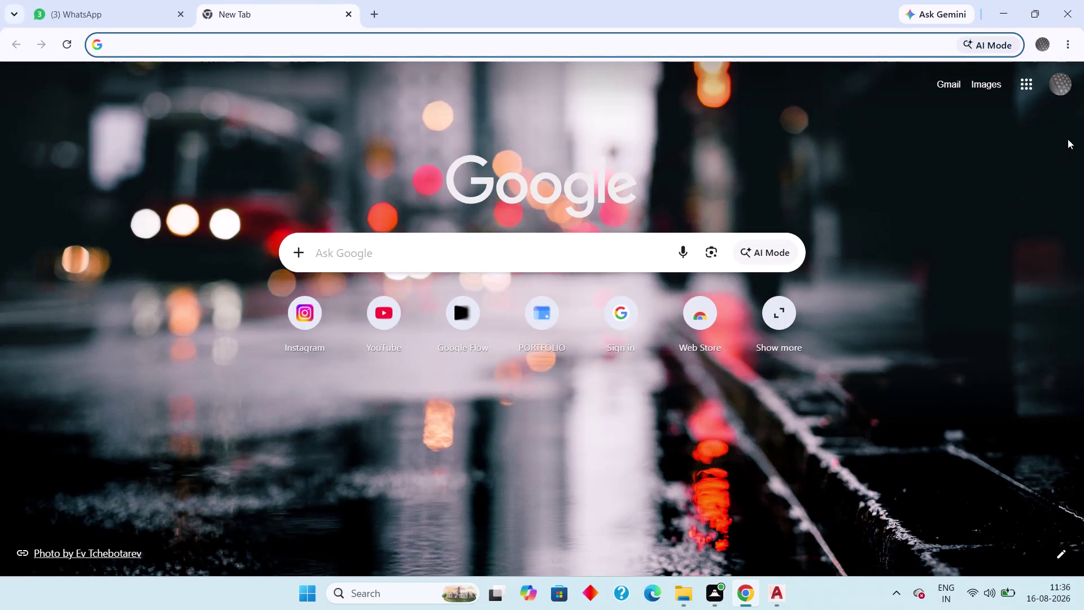
Open ARCH PLANS - 900 SQ YRDS Day 02.dwg from Chrome's download history.
click(1073, 40)
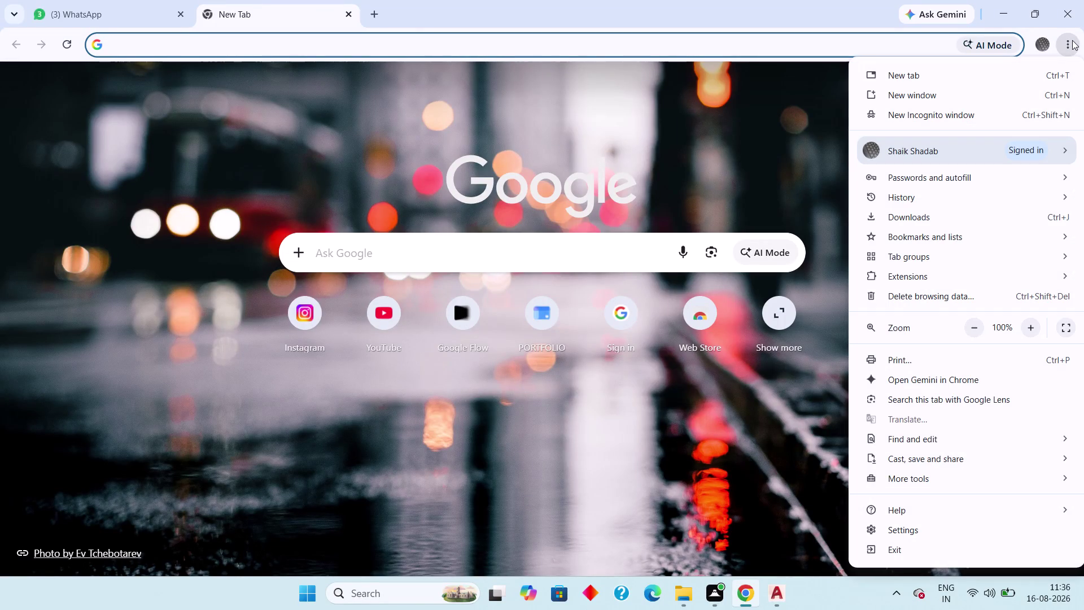
click(946, 209)
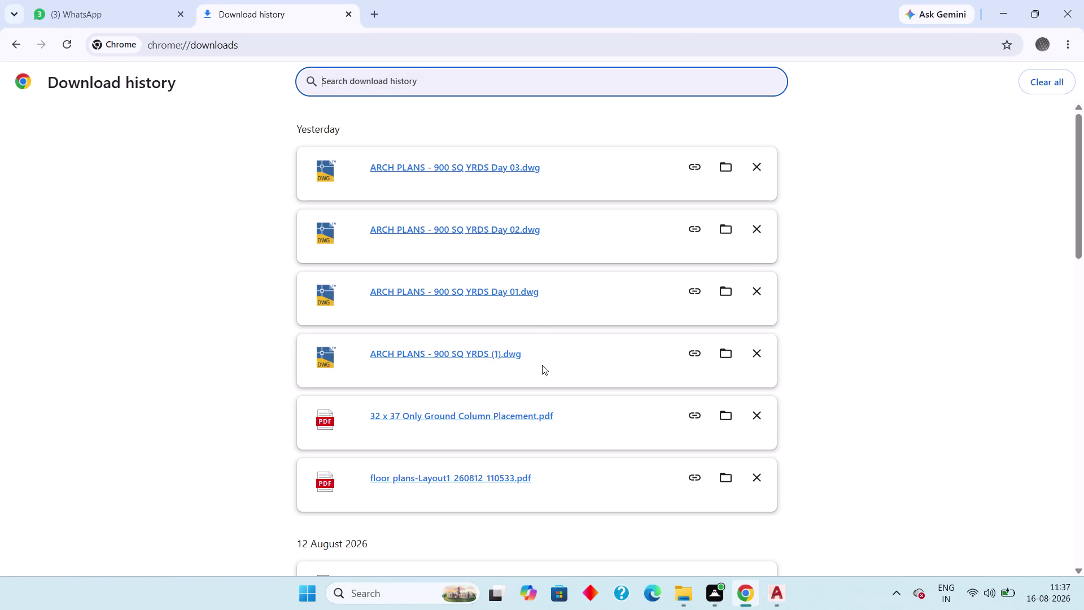
double_click(488, 225)
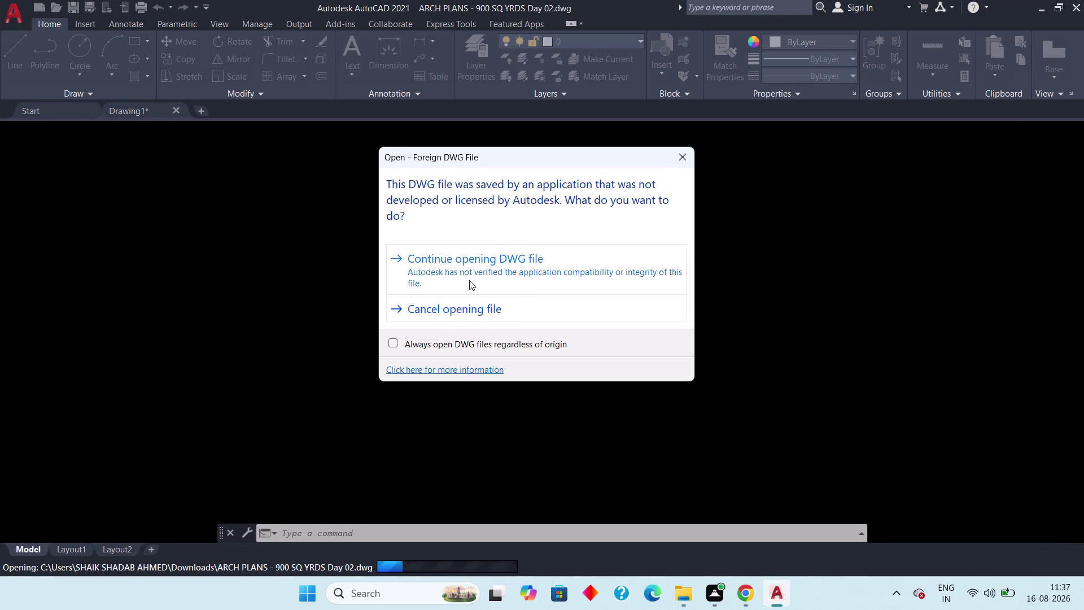
Open the Day 02 plan past the non-Autodesk, proxy and unresolved-reference warnings.
click(485, 256)
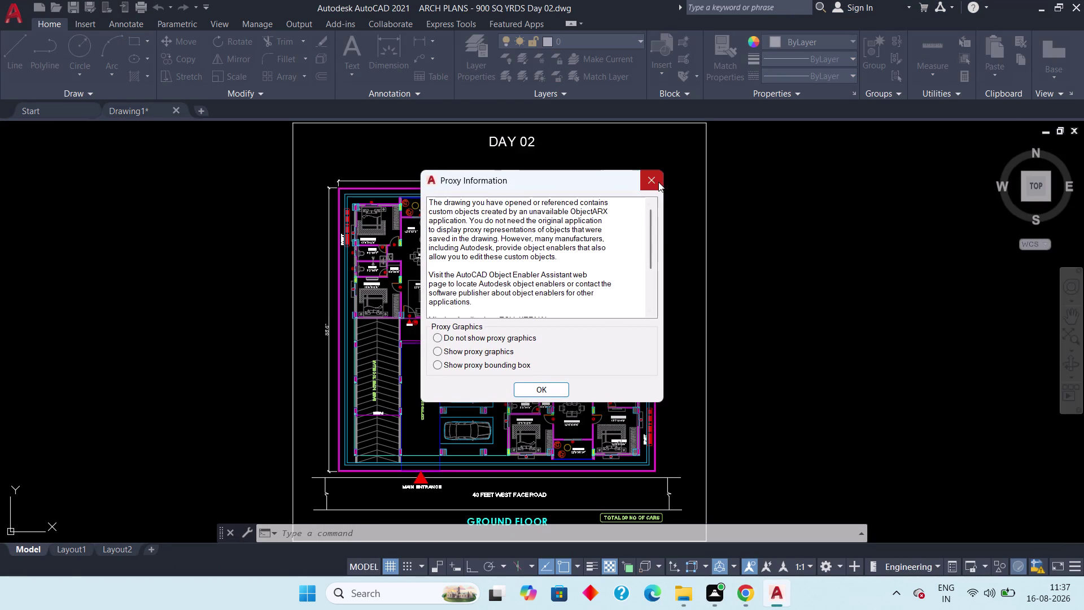
click(659, 182)
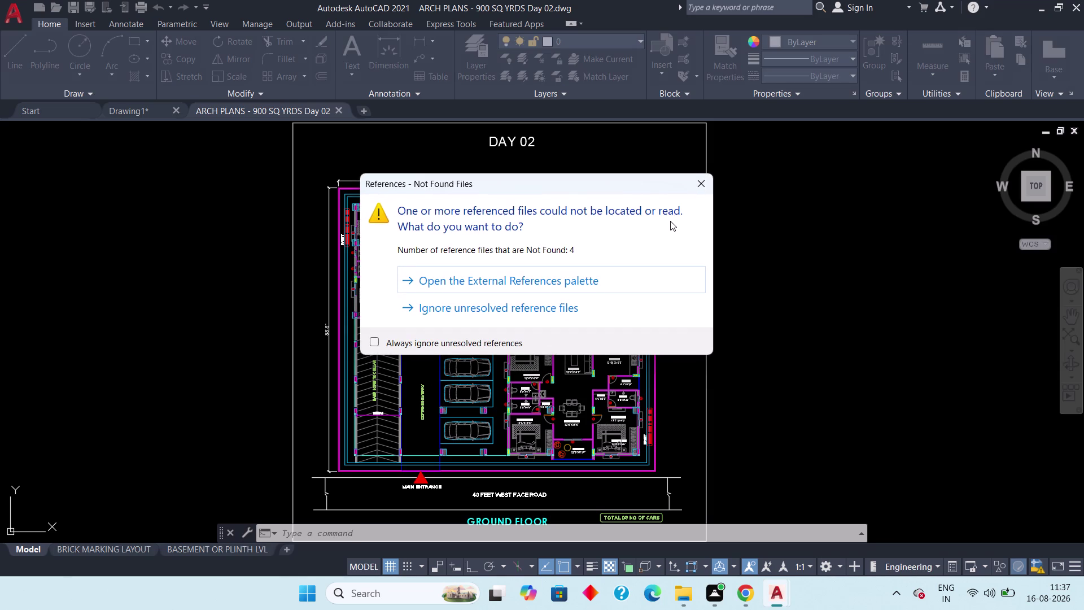
click(698, 176)
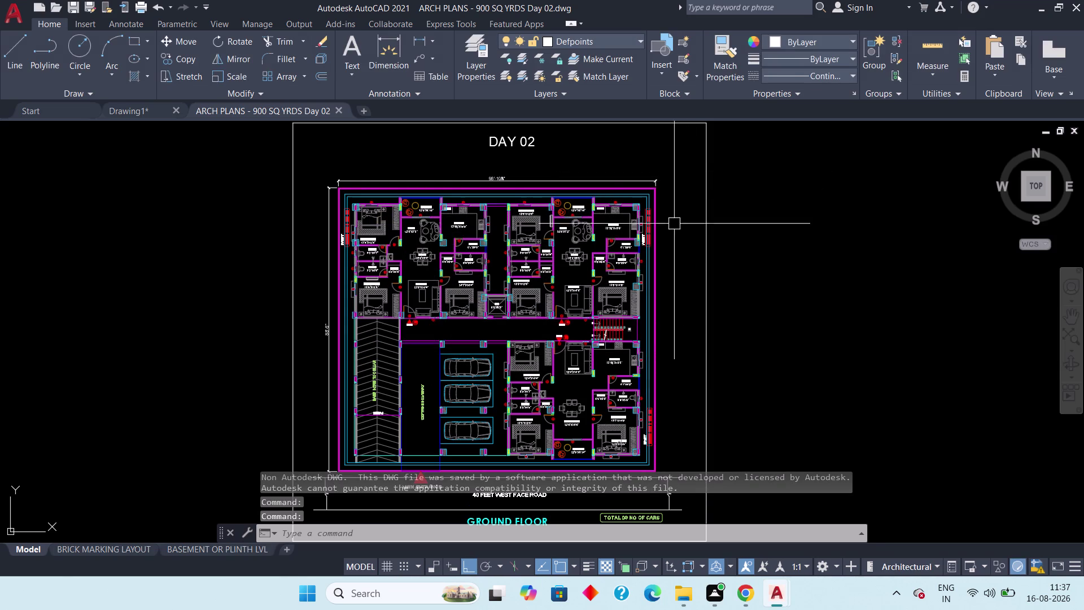
middle_drag(574, 267, 458, 291)
scroll(up, 3)
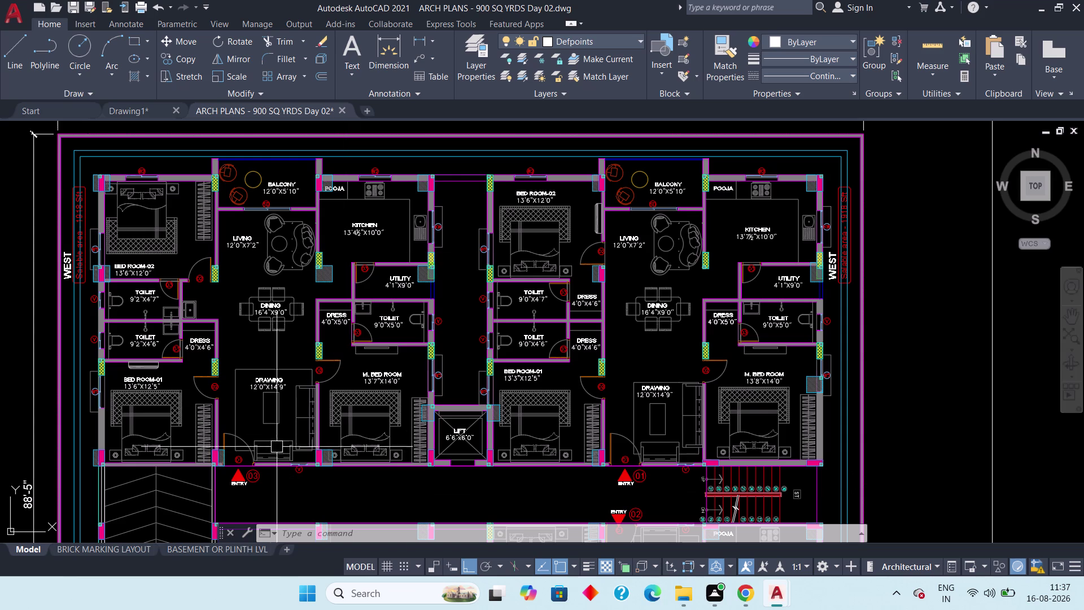
middle_drag(236, 283, 176, 344)
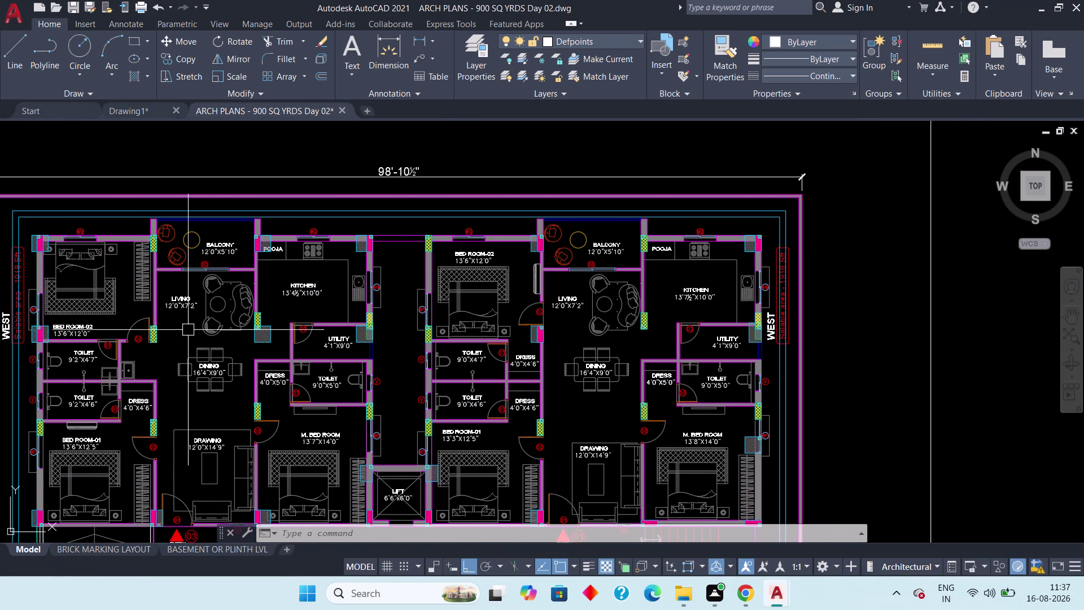
middle_drag(191, 328, 268, 328)
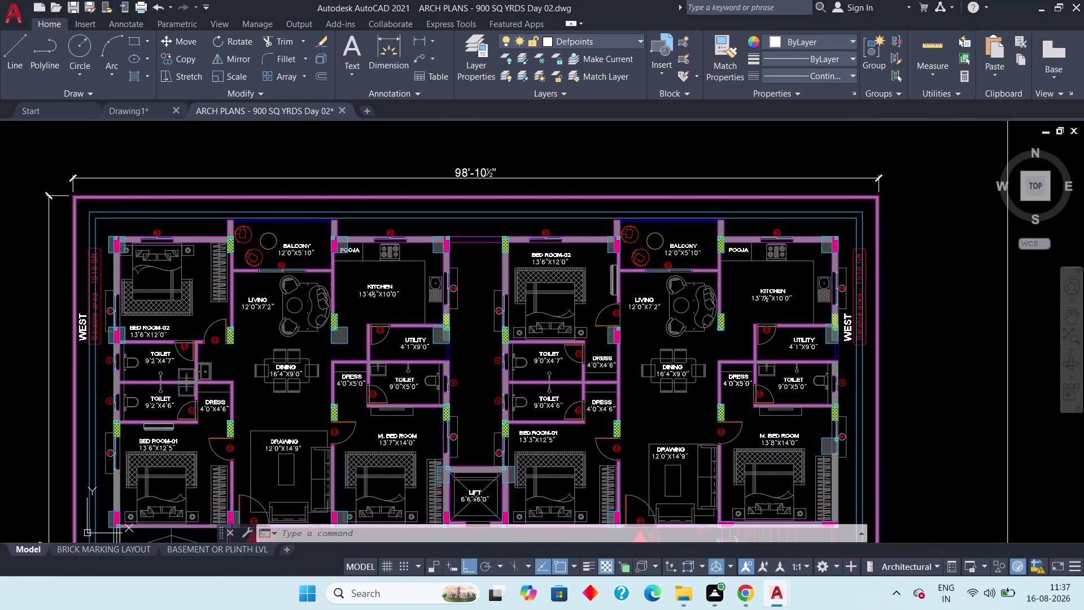
Review the plan's room labels and 98'-10½" top dimension, then return to Drawing1.
click(127, 107)
scroll(down, 3)
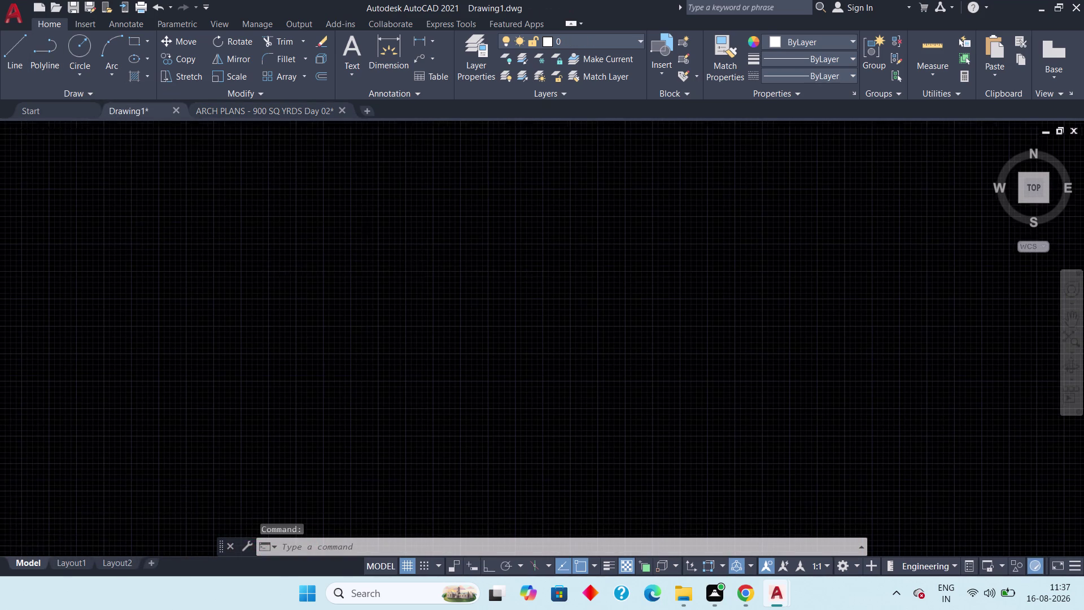
scroll(down, 3)
click(277, 114)
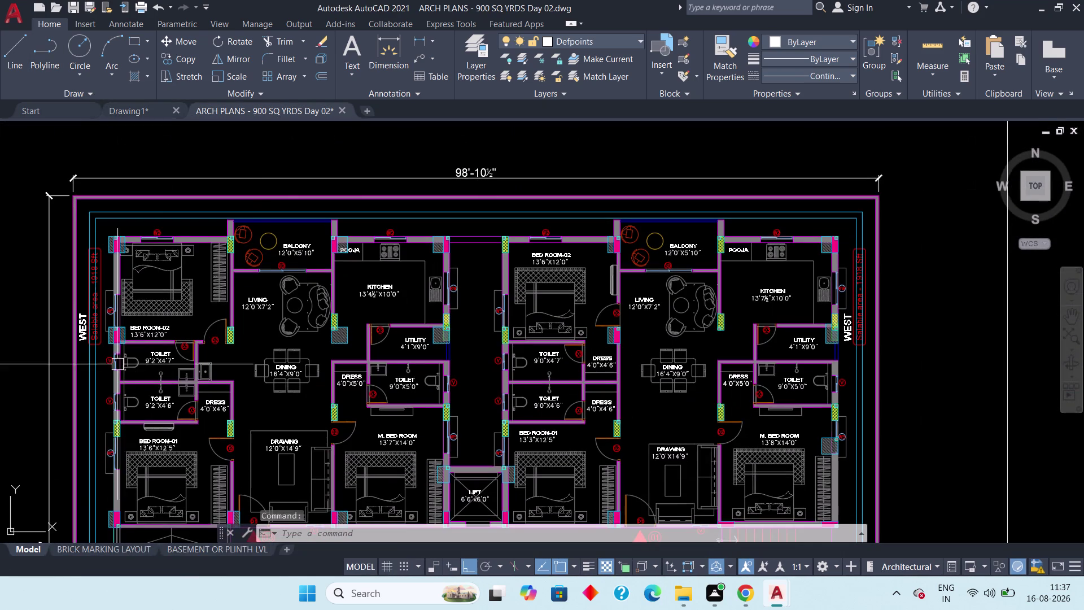
scroll(up, 3)
middle_drag(68, 345, 152, 154)
scroll(down, 3)
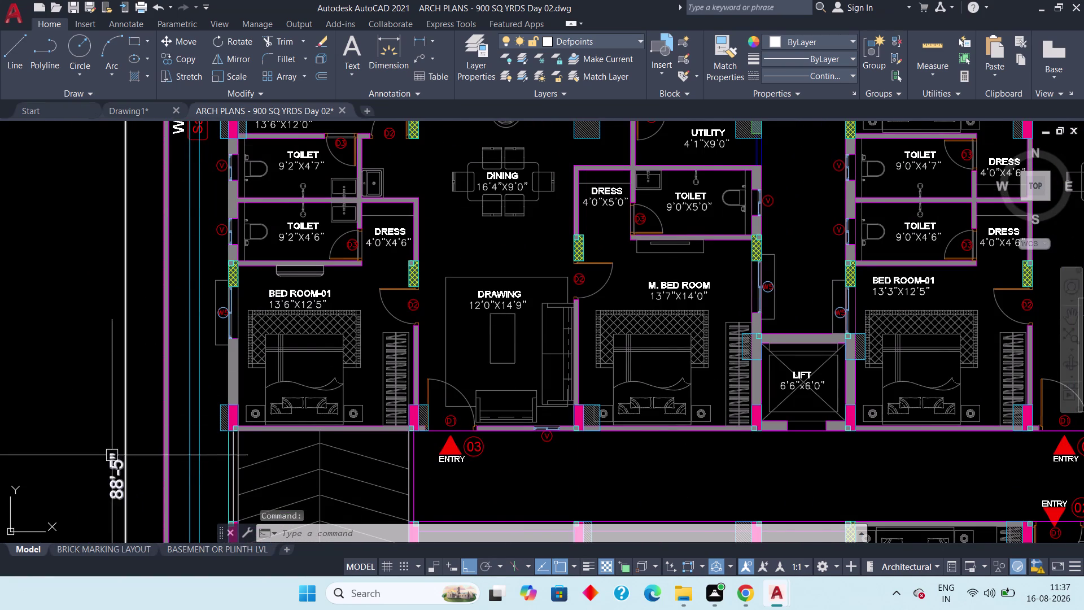
scroll(down, 3)
middle_drag(271, 279, 188, 387)
scroll(down, 3)
scroll(up, 3)
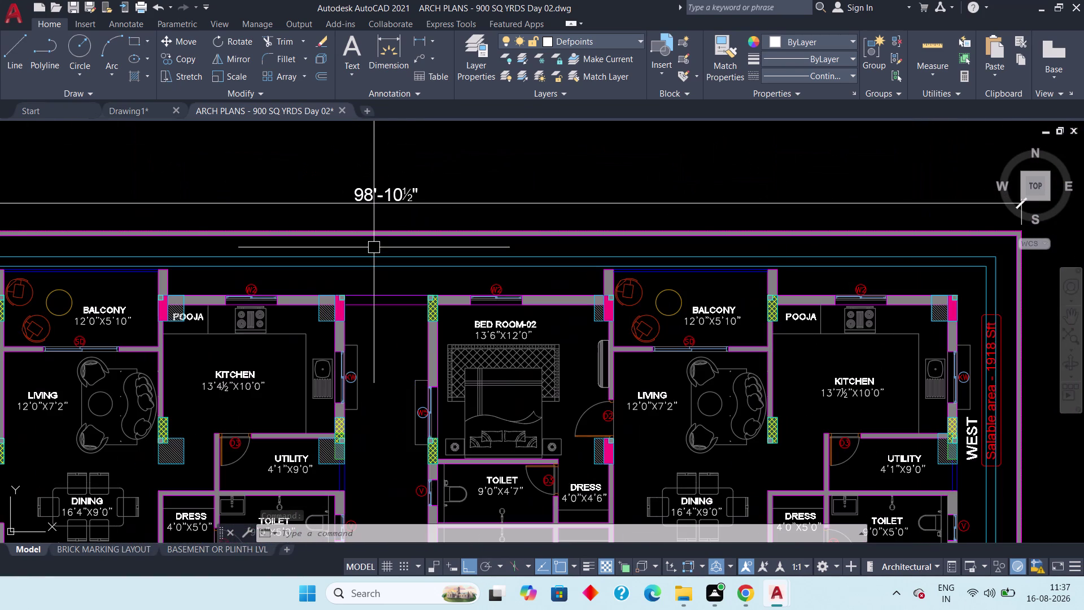
scroll(down, 3)
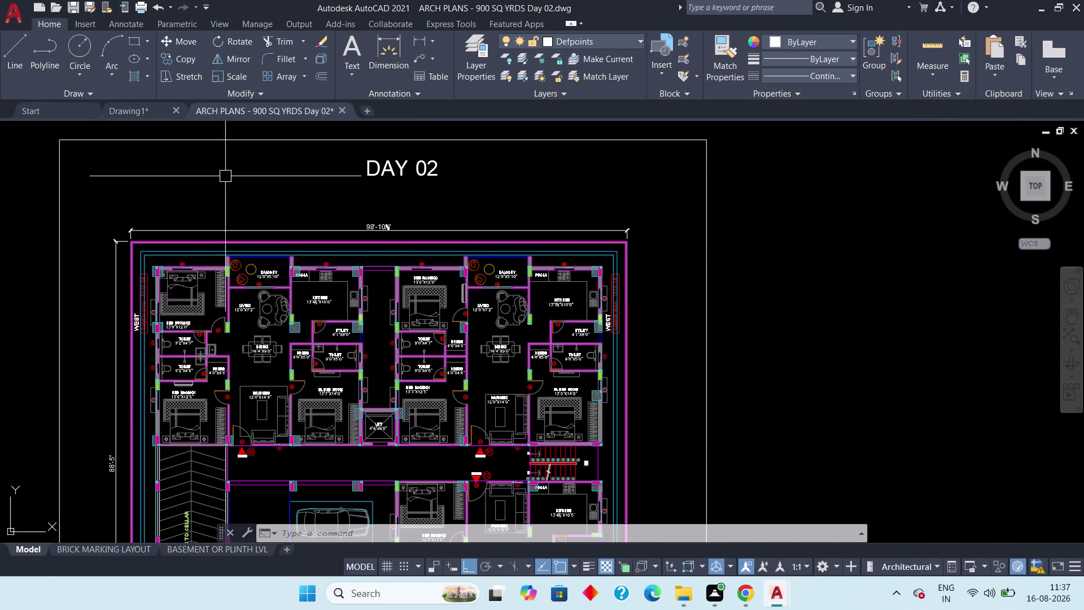
click(122, 109)
Start a 98'-10½" by 85'-5" rectangle by dimensions, then cancel it.
middle_drag(405, 330, 404, 330)
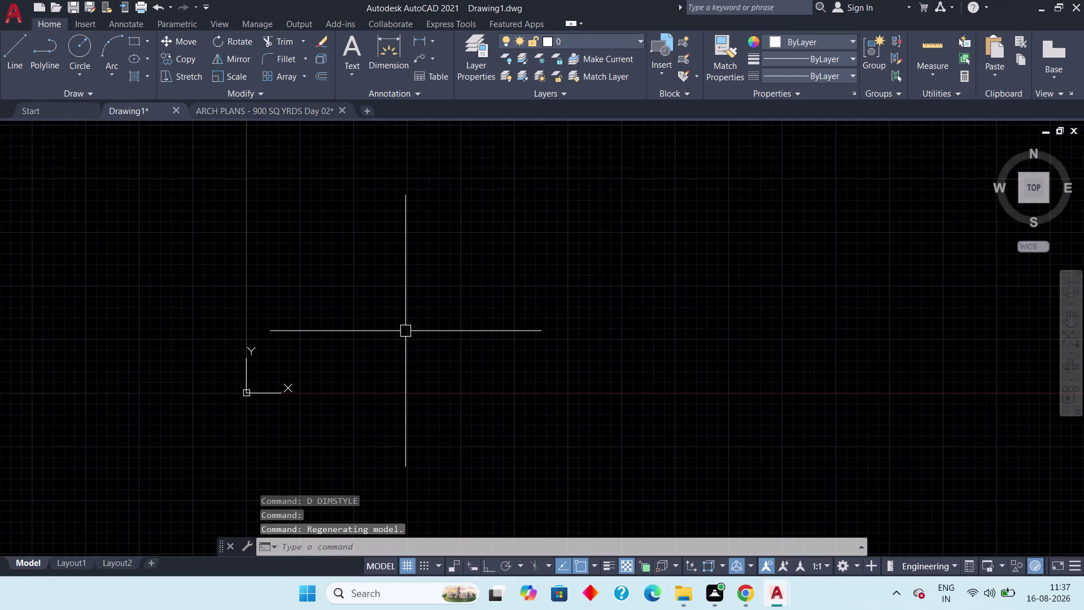
middle_drag(405, 330, 205, 423)
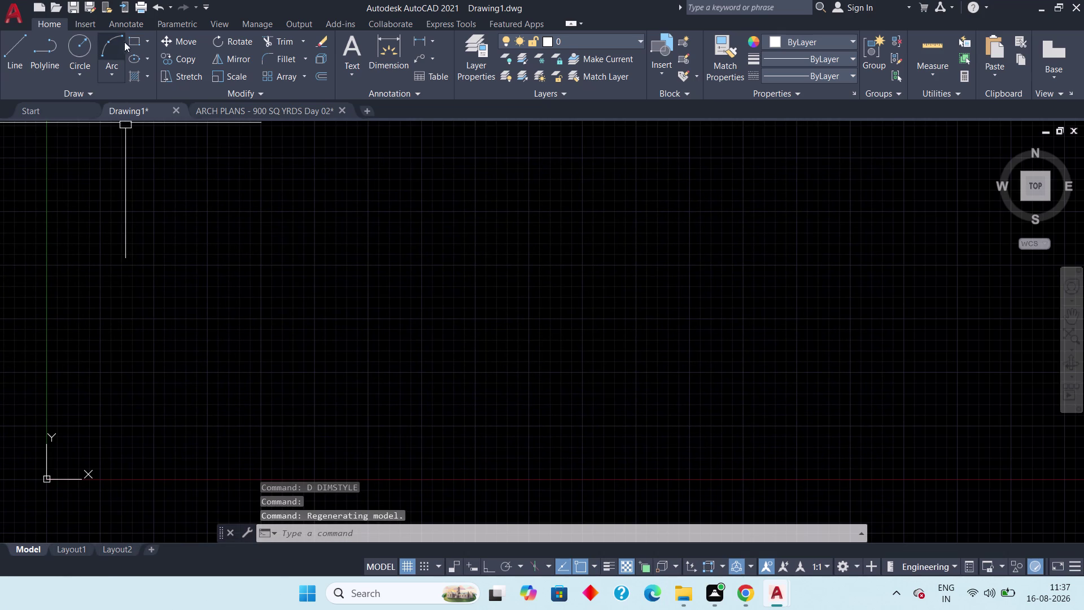
click(138, 40)
drag(160, 206, 167, 219)
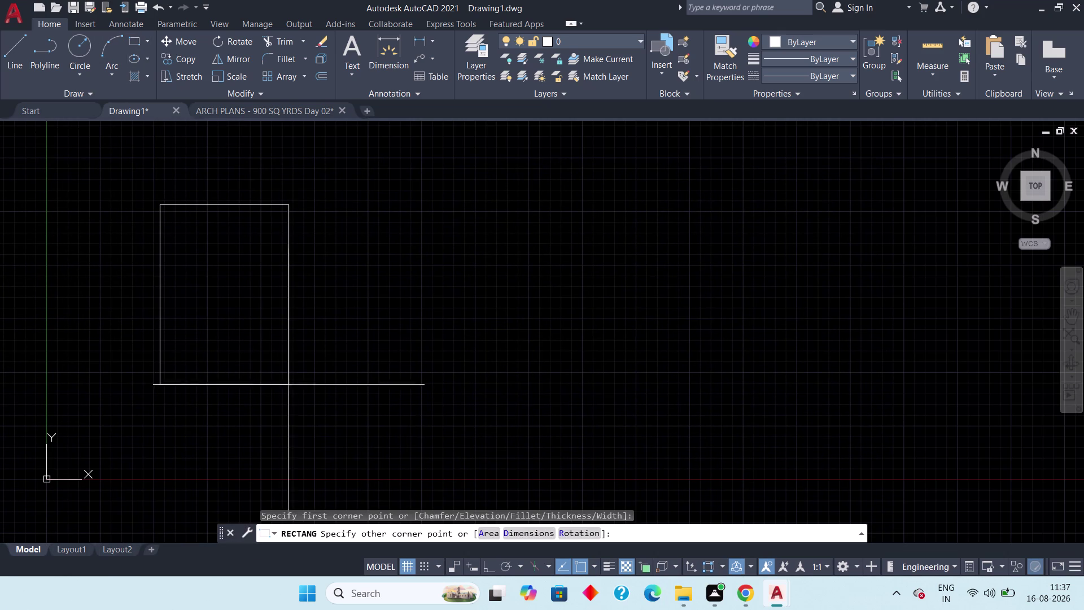
text(d)
key(space)
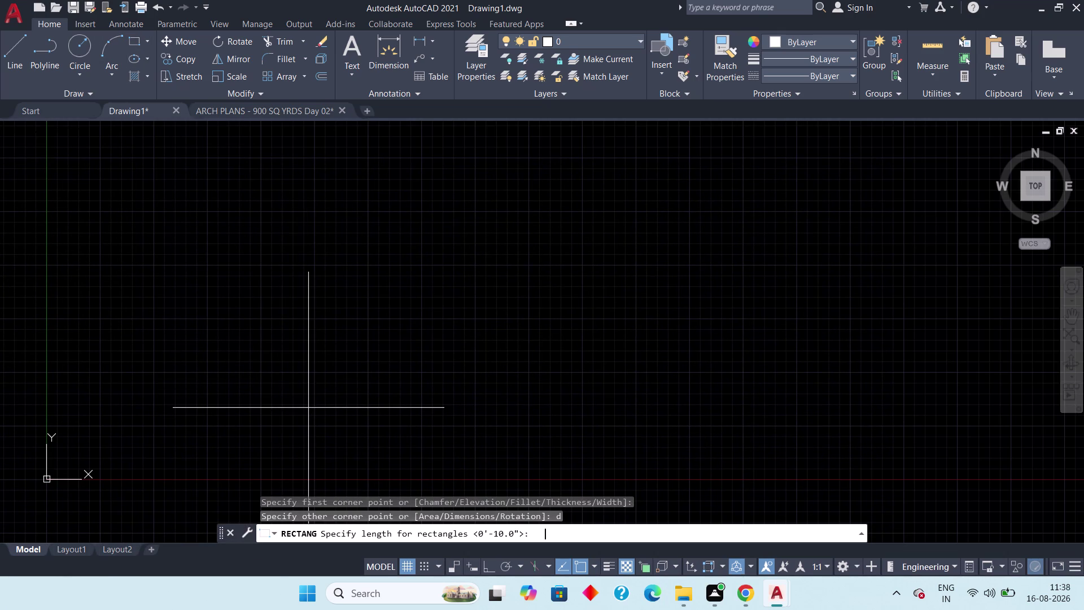
text(9)
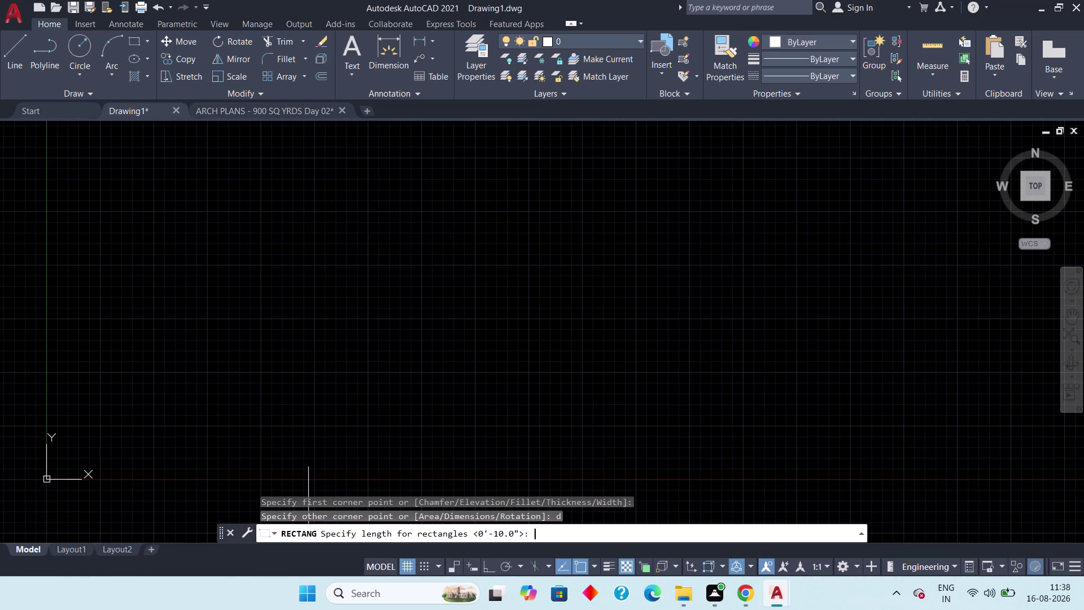
text(8'10.)
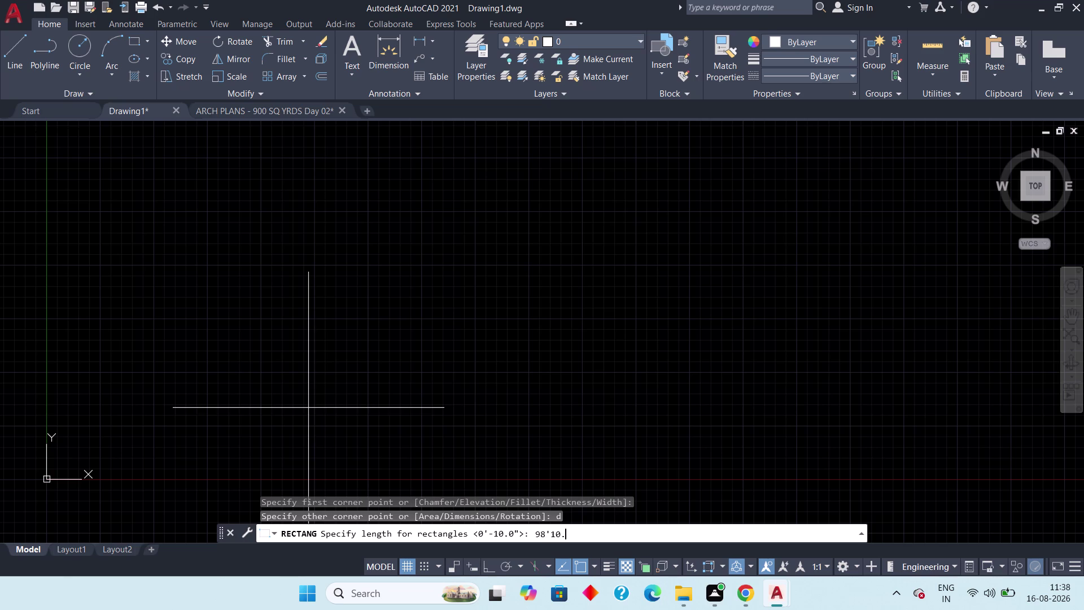
text(5")
key(space)
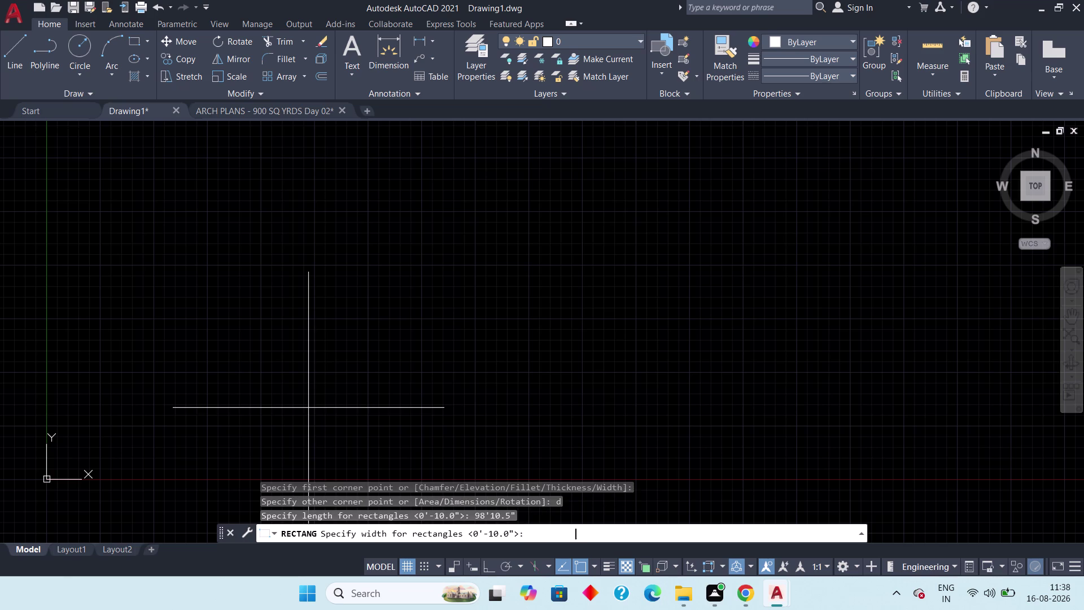
text(85')
text(5")
key(space)
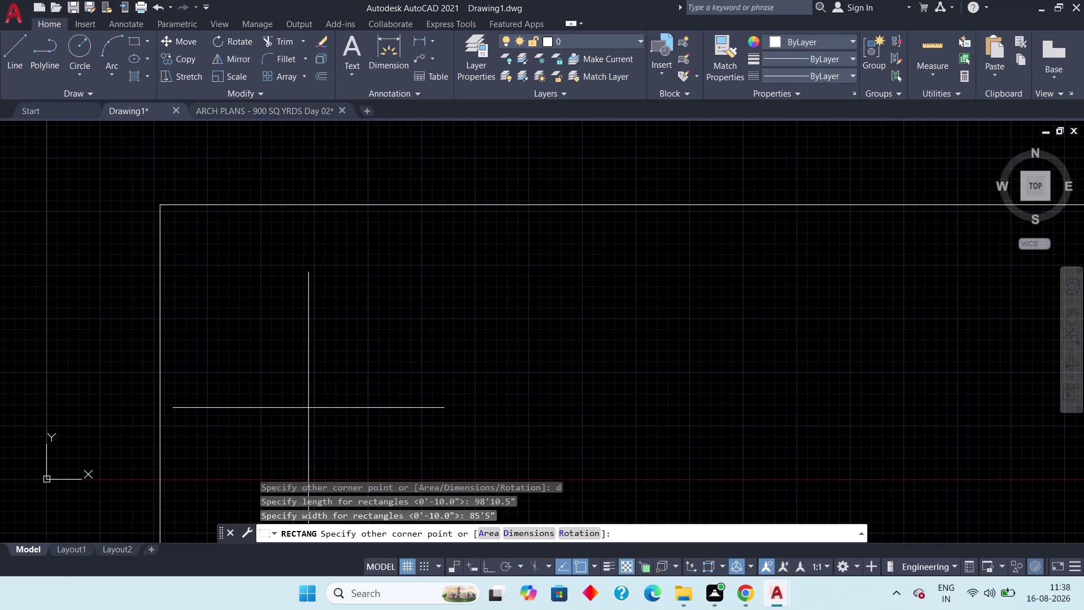
double_click(308, 408)
key(space)
key(space)
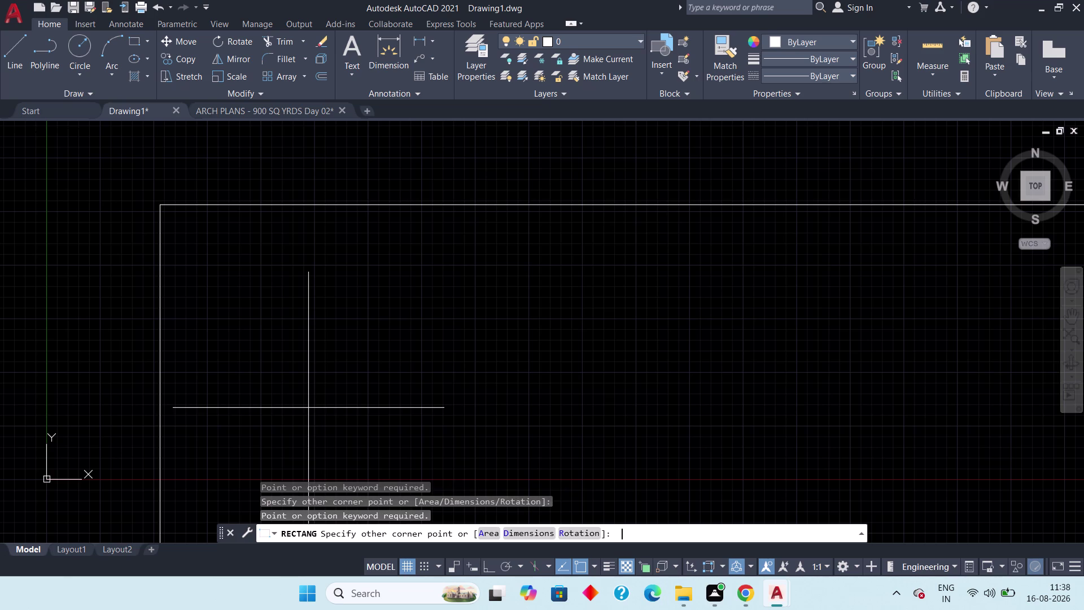
key(Escape)
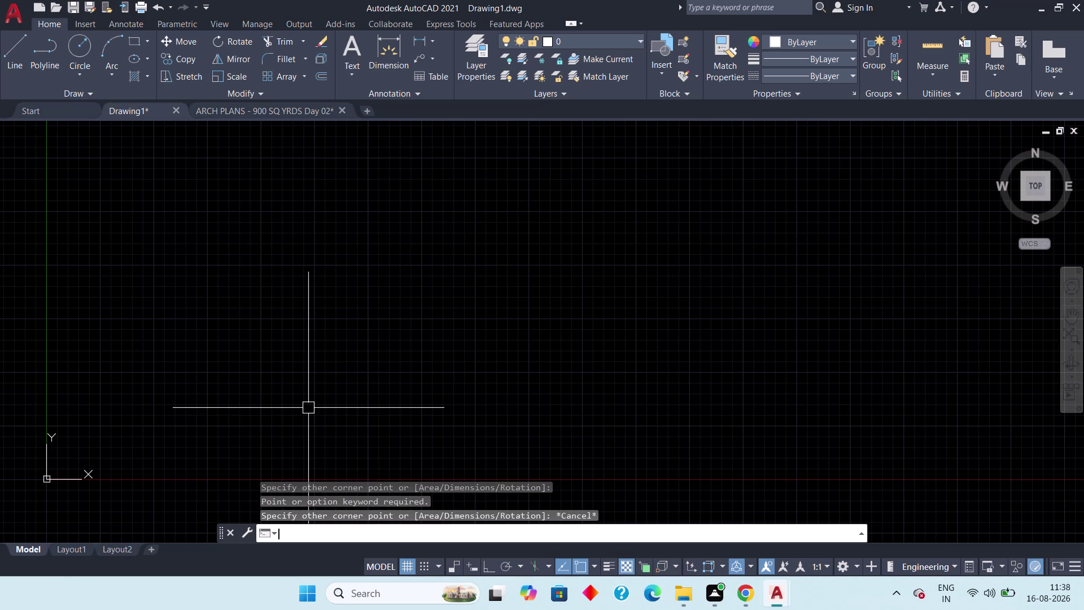
scroll(down, 3)
scroll(down, 3)
middle_drag(358, 387, 319, 353)
key(Escape)
key(Escape)
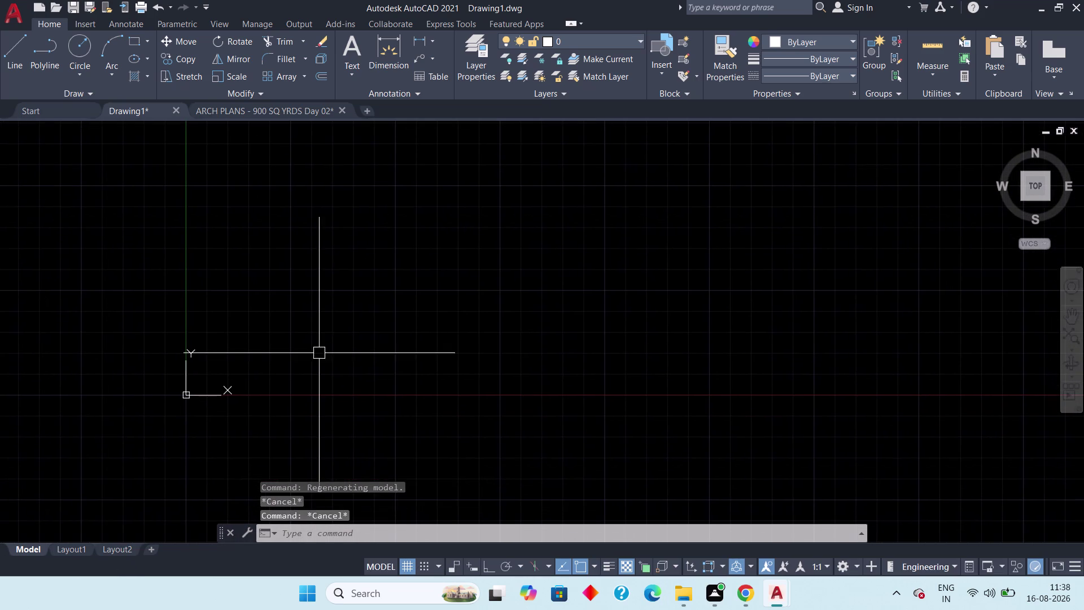
key(Escape)
middle_drag(319, 353, 320, 370)
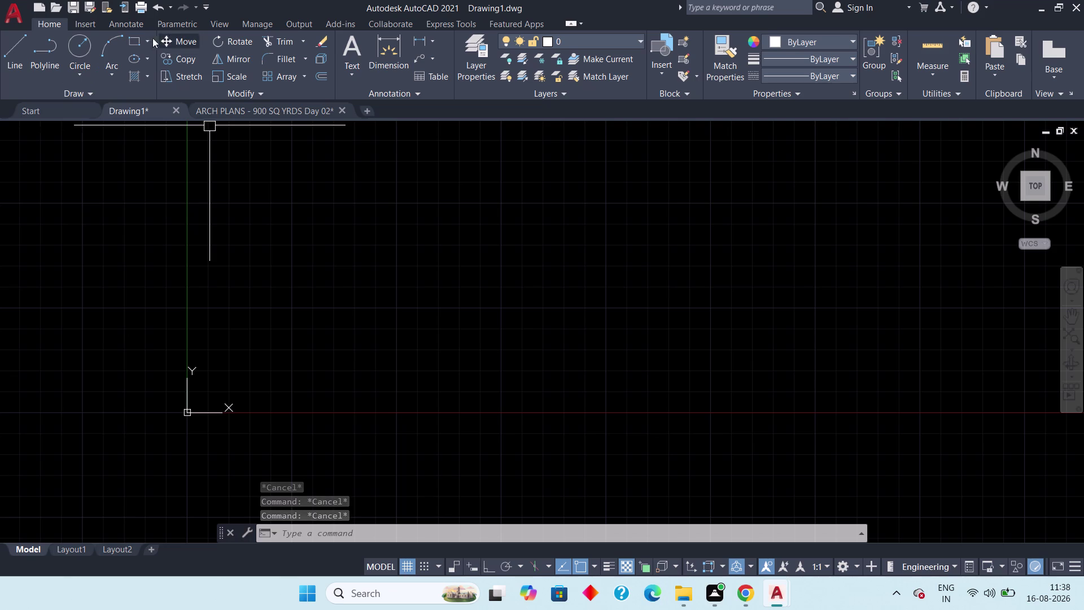
Restart the rectangle from a new first corner with dimensions 98'10.5" by 85'5".
click(131, 41)
middle_drag(349, 280, 318, 333)
drag(267, 208, 340, 346)
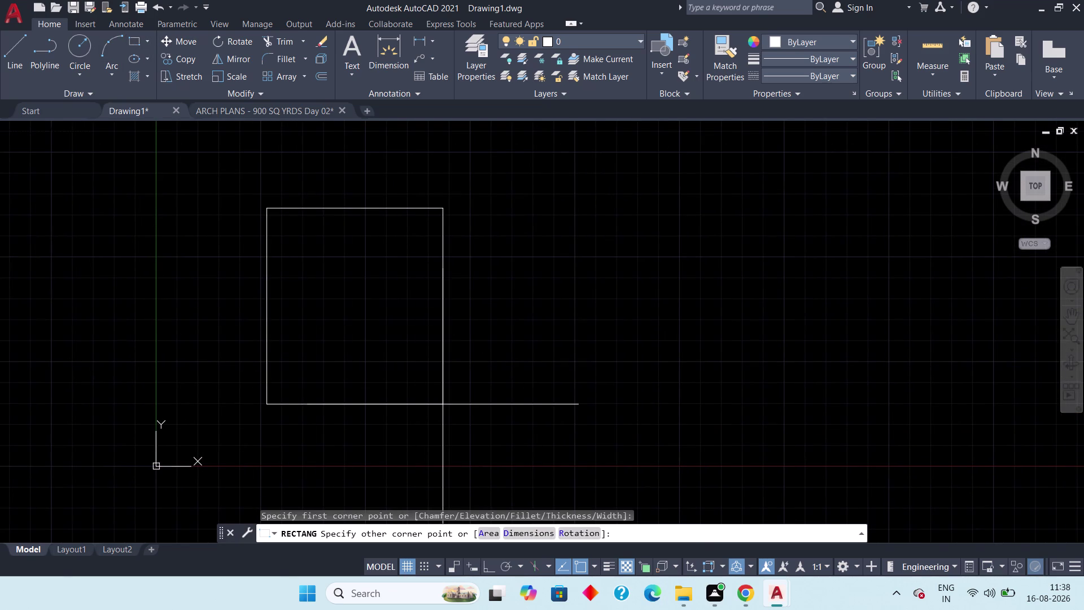
key(d)
key(space)
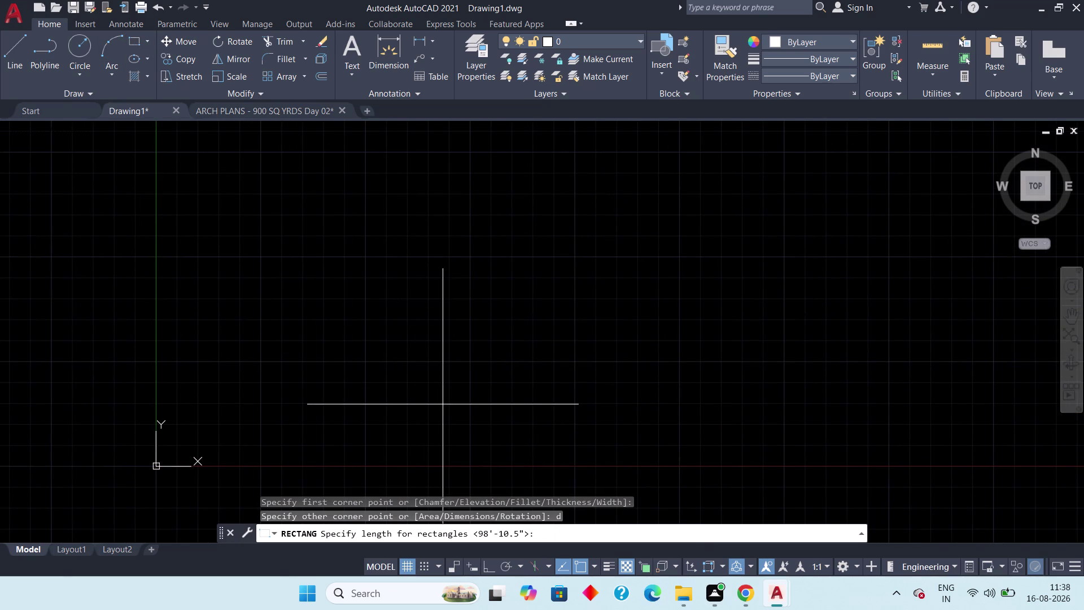
text(98')
text(10.5)
key(shift+quotedbl)
key(space)
text(85)
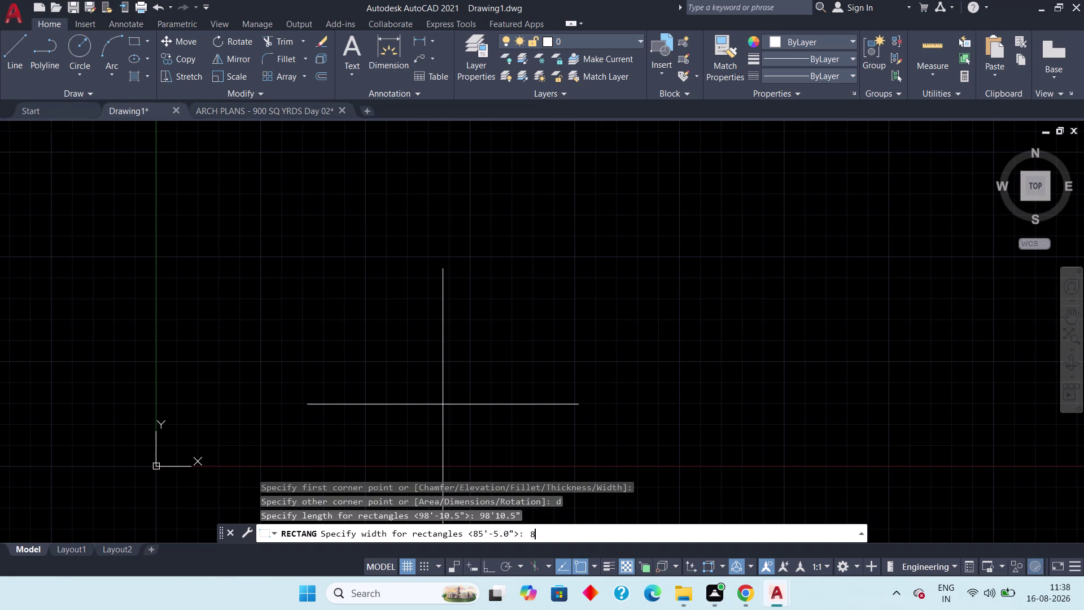
text('5")
key(space)
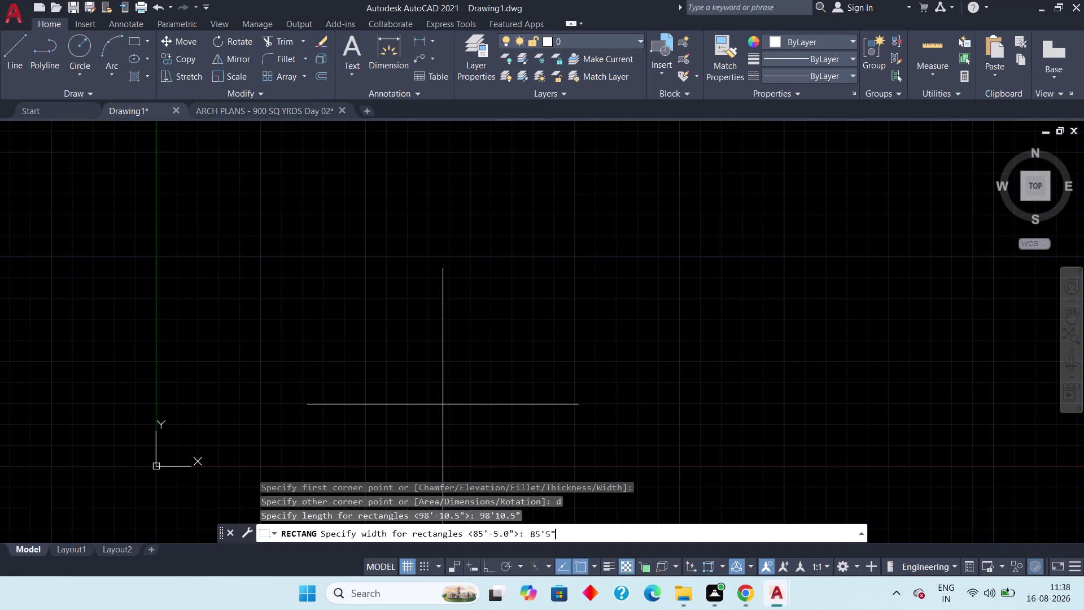
Place the opposite corner to finish the 98'-10½" by 85'-5" plot boundary.
click(443, 404)
scroll(down, 3)
scroll(down, 3)
middle_drag(469, 404, 396, 373)
scroll(down, 3)
scroll(down, 3)
scroll(down, 3)
scroll(down, 3)
key(space)
key(space)
key(space)
key(Return)
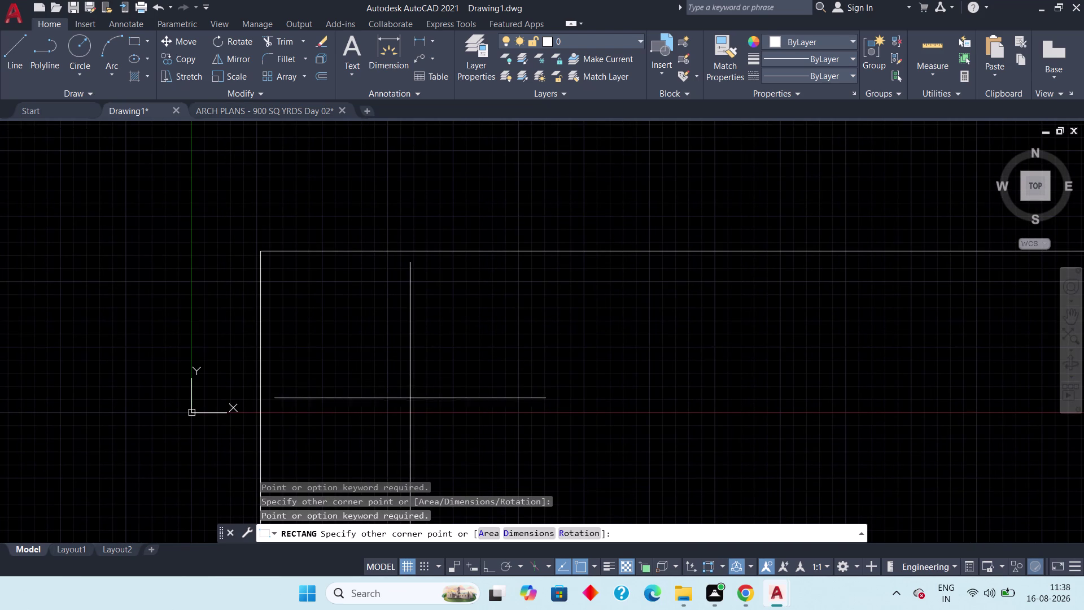
key(Return)
key(Return)
scroll(down, 3)
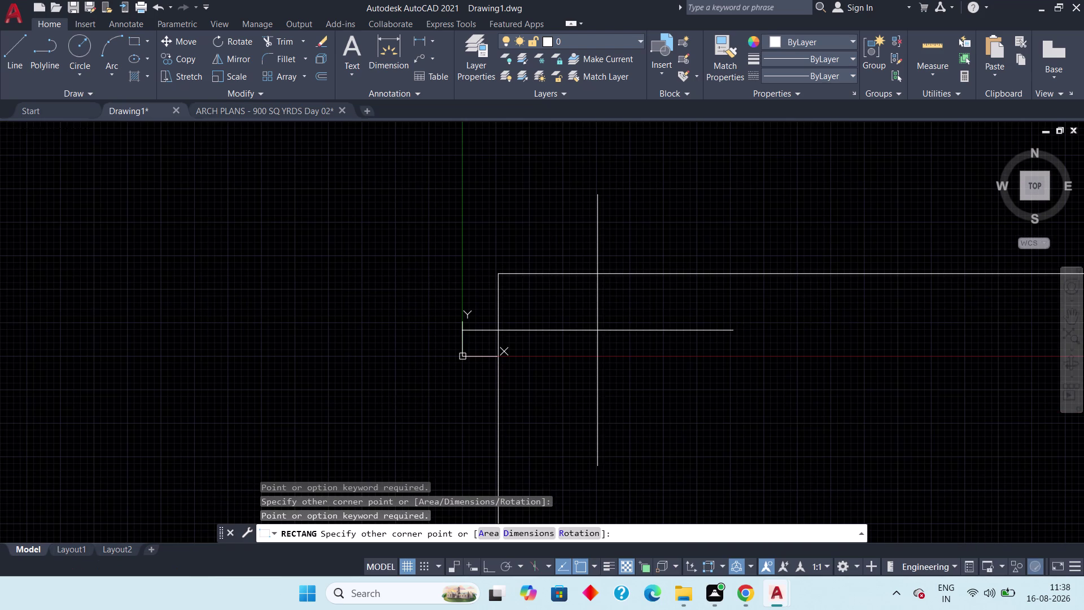
click(598, 330)
scroll(down, 3)
middle_drag(539, 362, 516, 342)
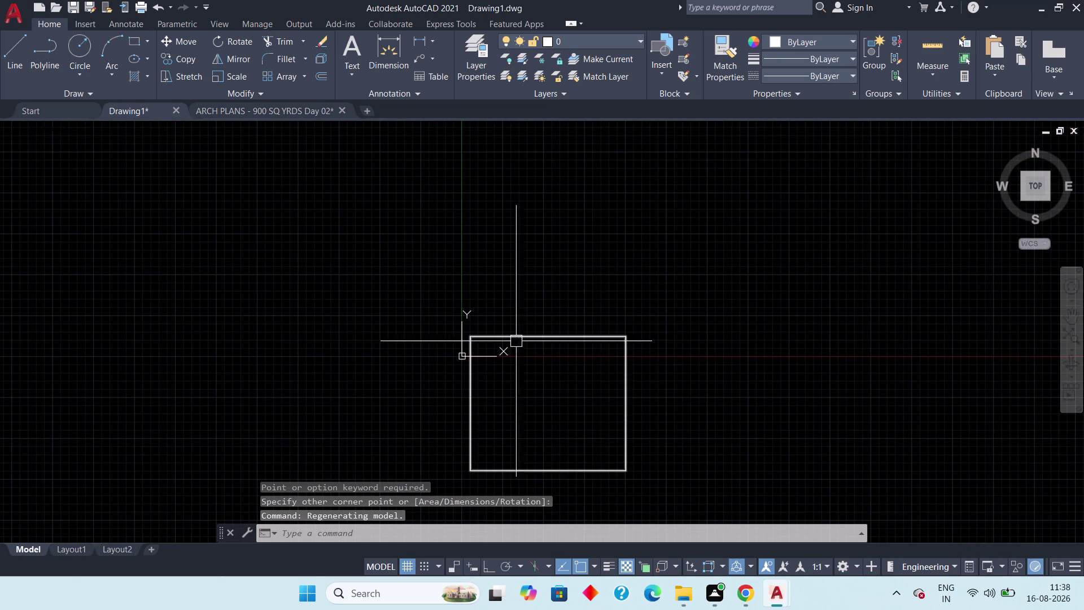
Select the 98'-10½" by 85'-5" rectangle and move it up and right of the origin.
drag(671, 287, 607, 354)
drag(504, 408, 492, 422)
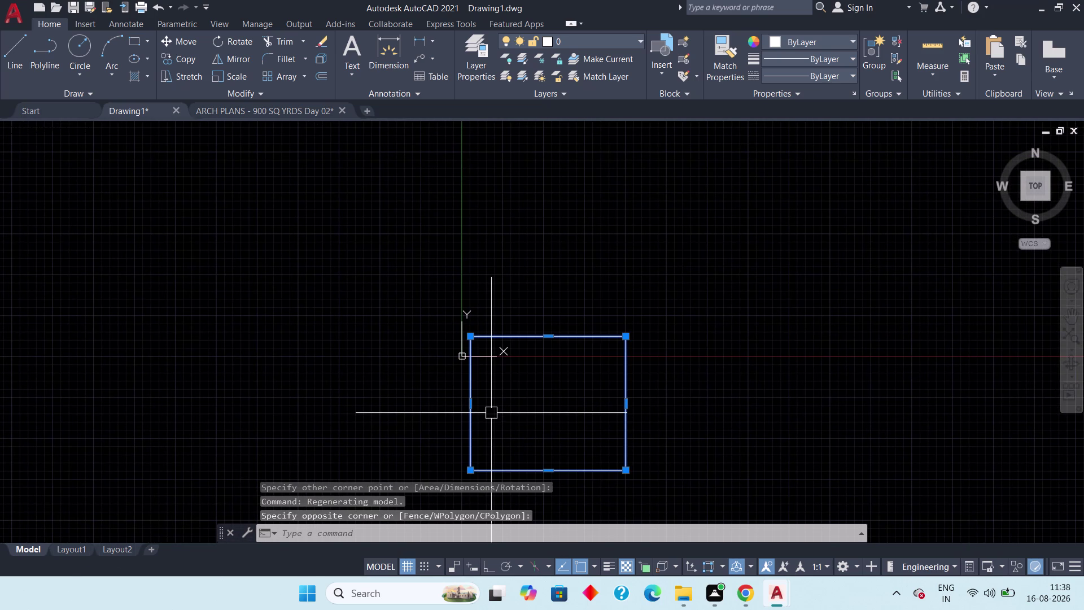
text(m)
key(space)
drag(578, 432, 576, 403)
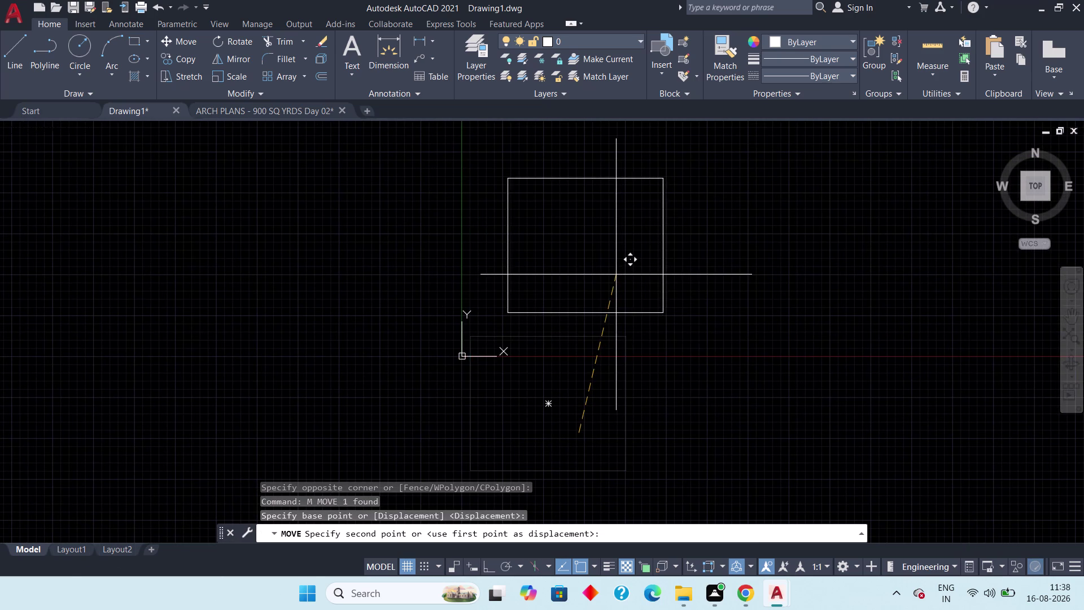
click(613, 273)
scroll(down, 3)
middle_drag(613, 278, 608, 336)
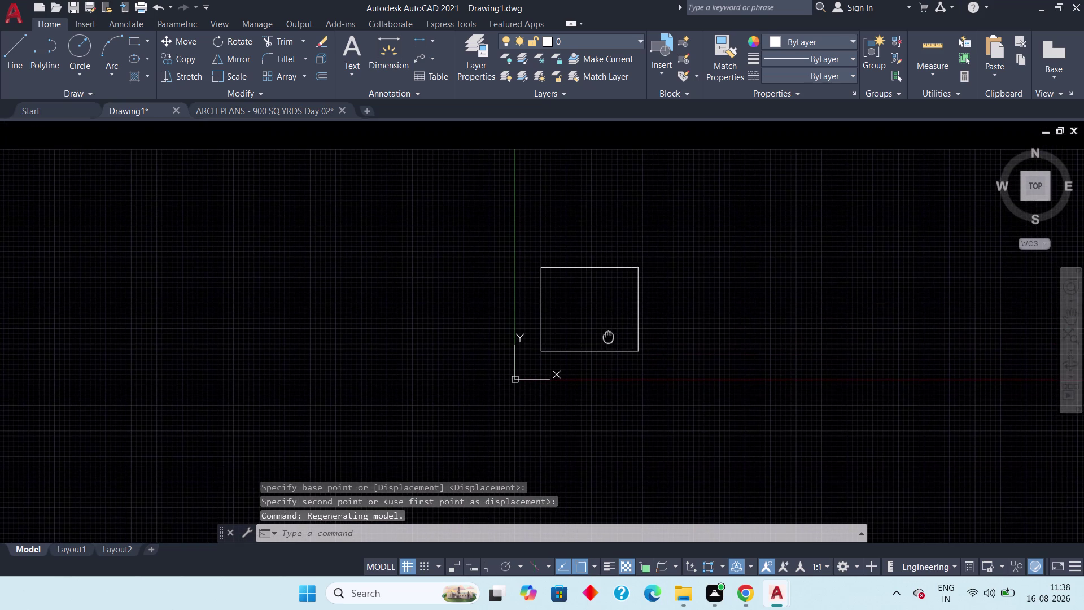
middle_drag(608, 336, 608, 338)
scroll(up, 3)
middle_drag(574, 331, 580, 352)
key(Escape)
key(Escape)
key(Escape)
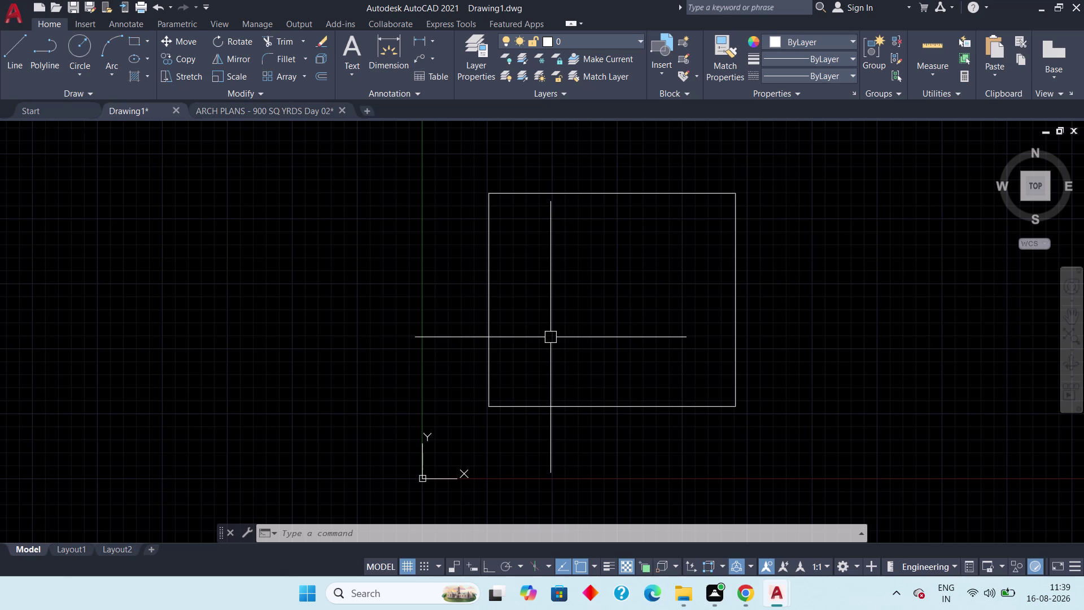
click(418, 46)
click(484, 193)
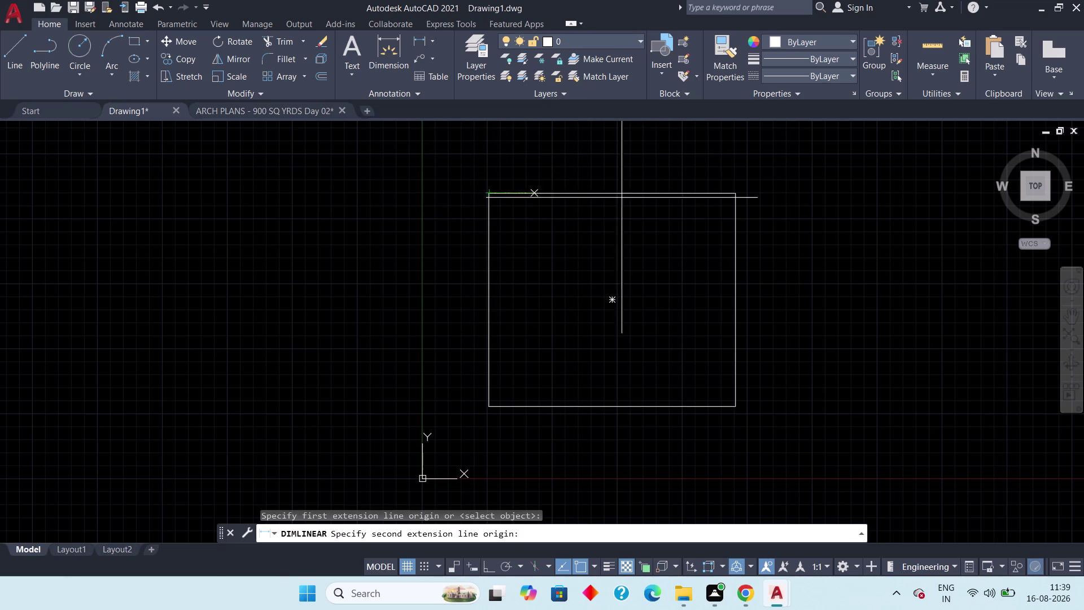
click(740, 196)
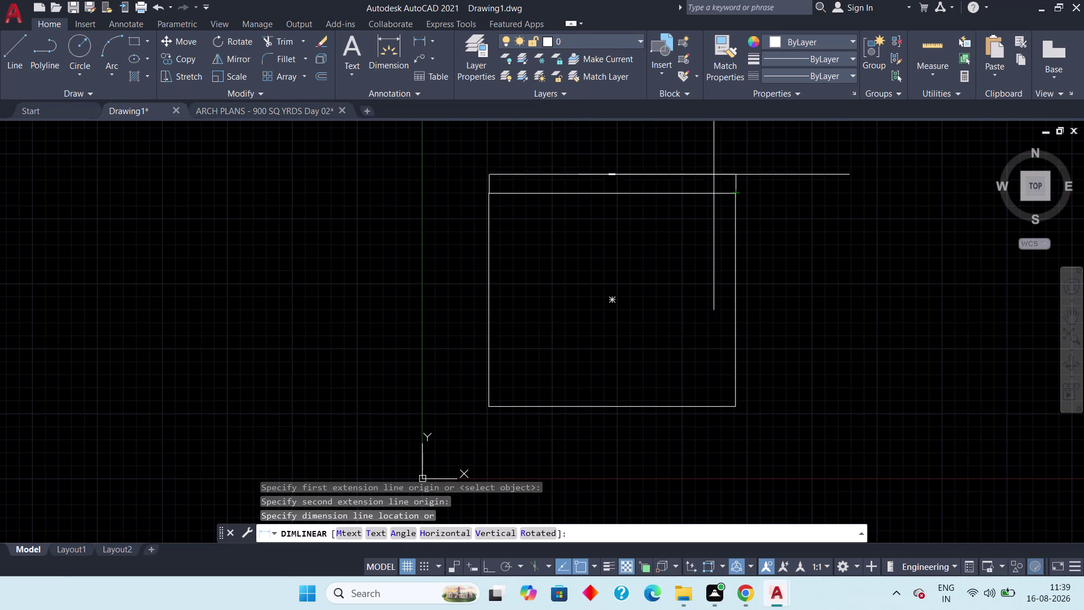
click(713, 169)
scroll(up, 3)
scroll(down, 3)
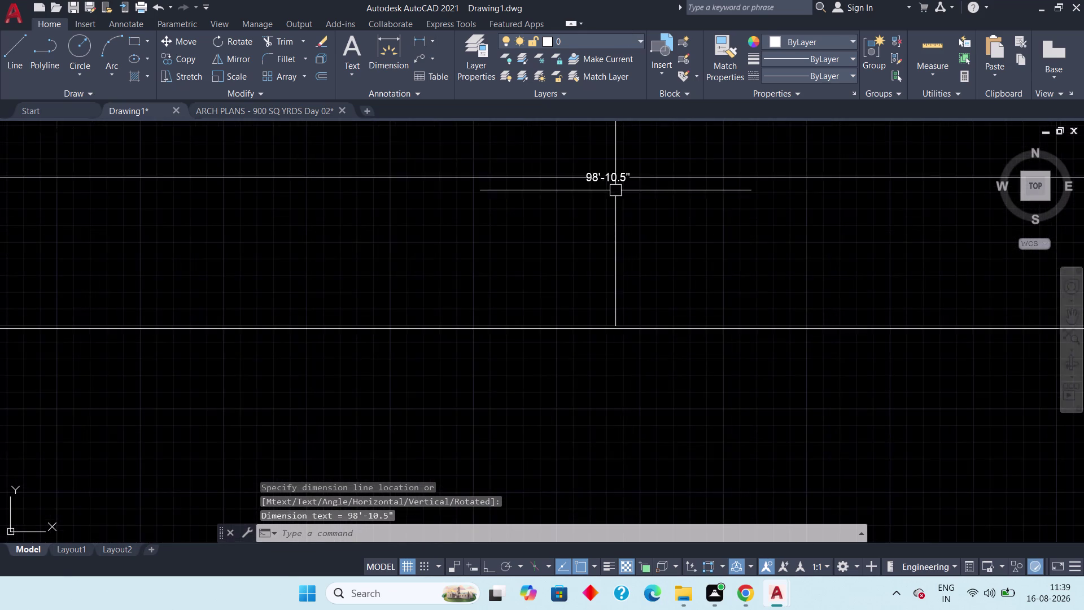
scroll(down, 3)
click(630, 174)
click(577, 198)
key(Delete)
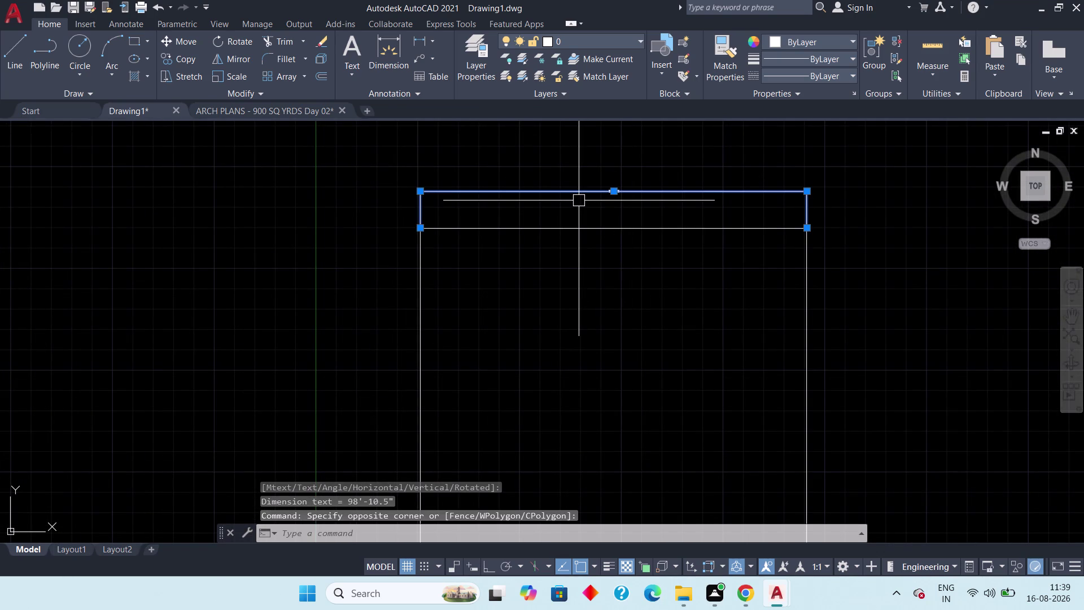
middle_drag(576, 206, 614, 160)
scroll(down, 3)
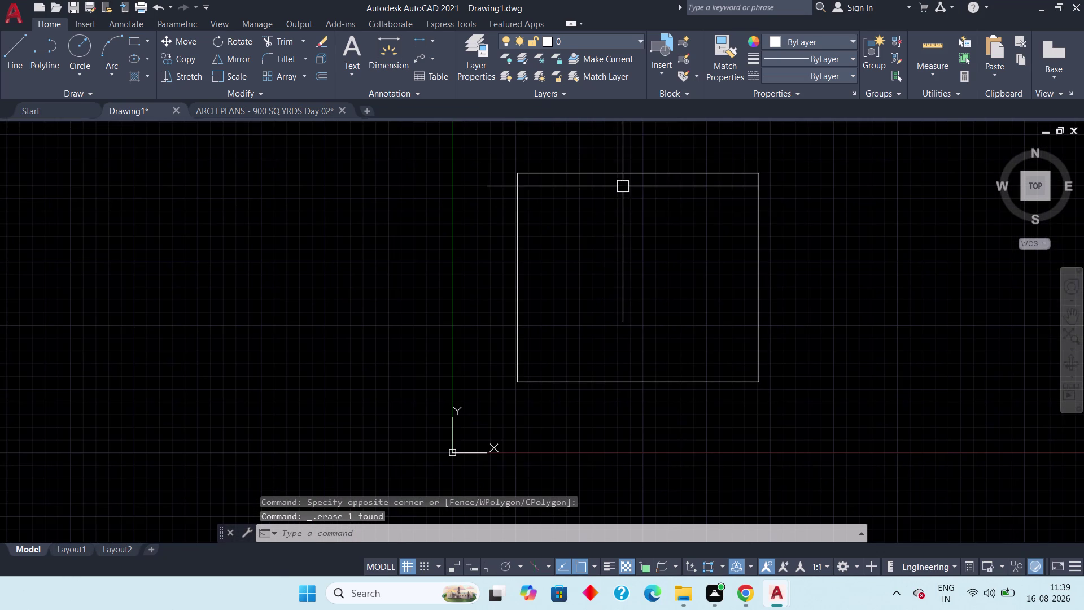
middle_drag(636, 216, 522, 270)
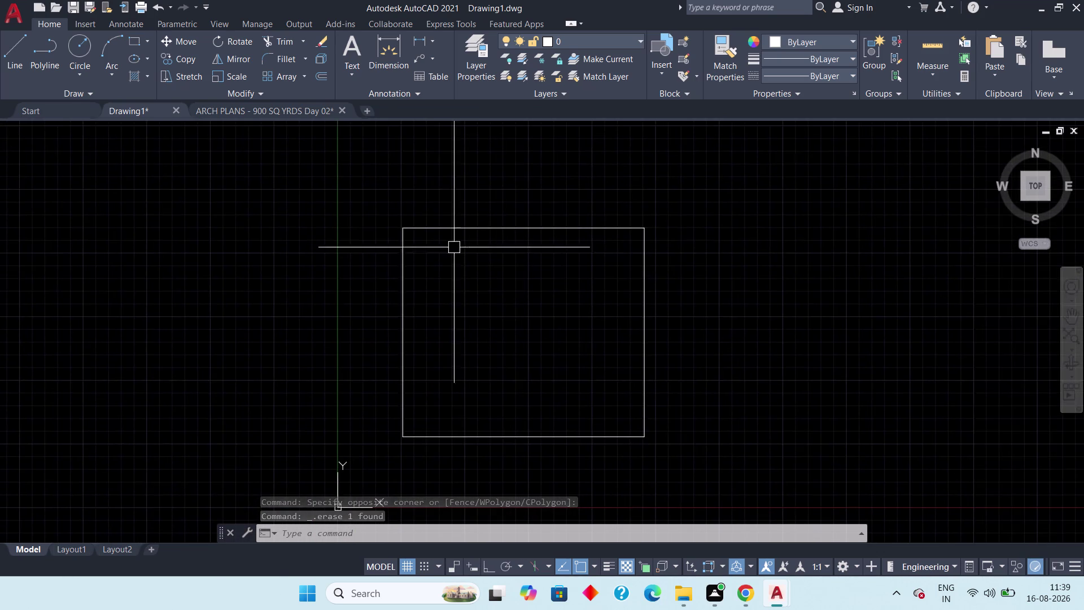
scroll(up, 3)
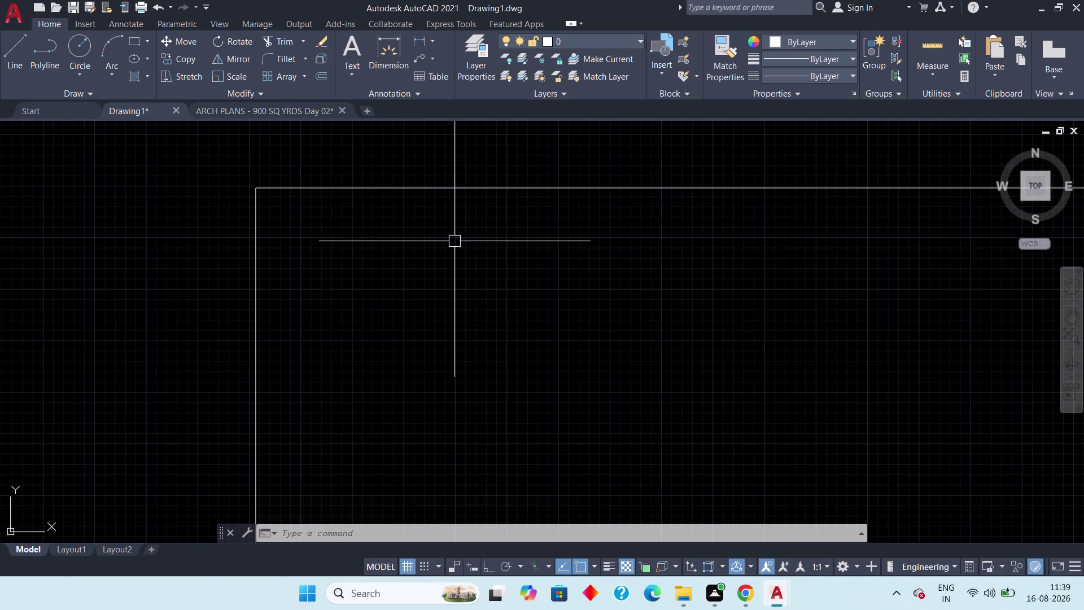
Offset the plot rectangle by 4.5", then bring up the Day 02 plan tab.
text(off 4)
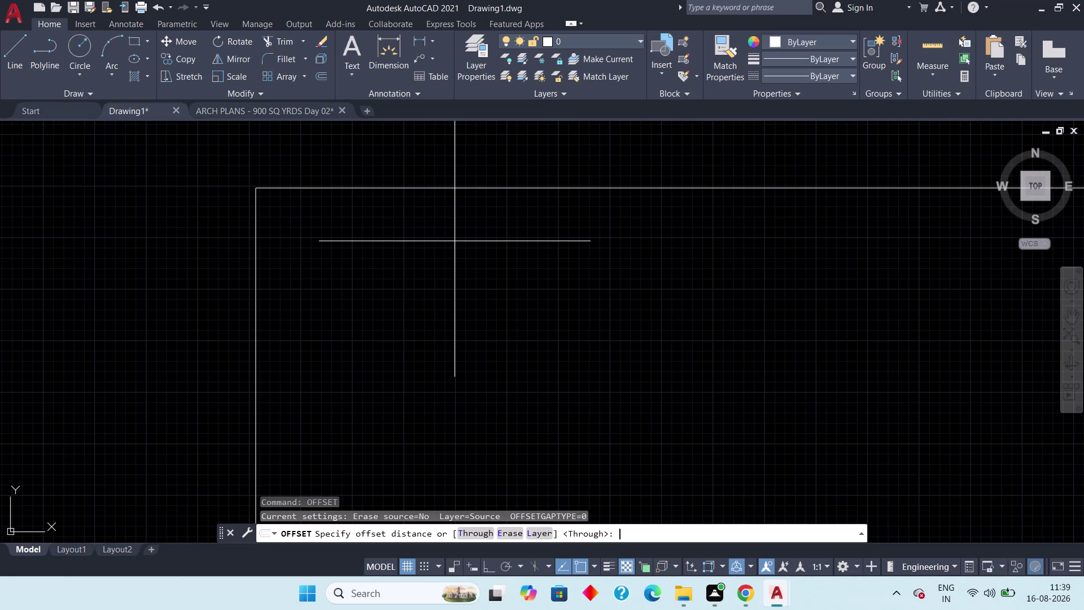
text(.5)
text(")
key(space)
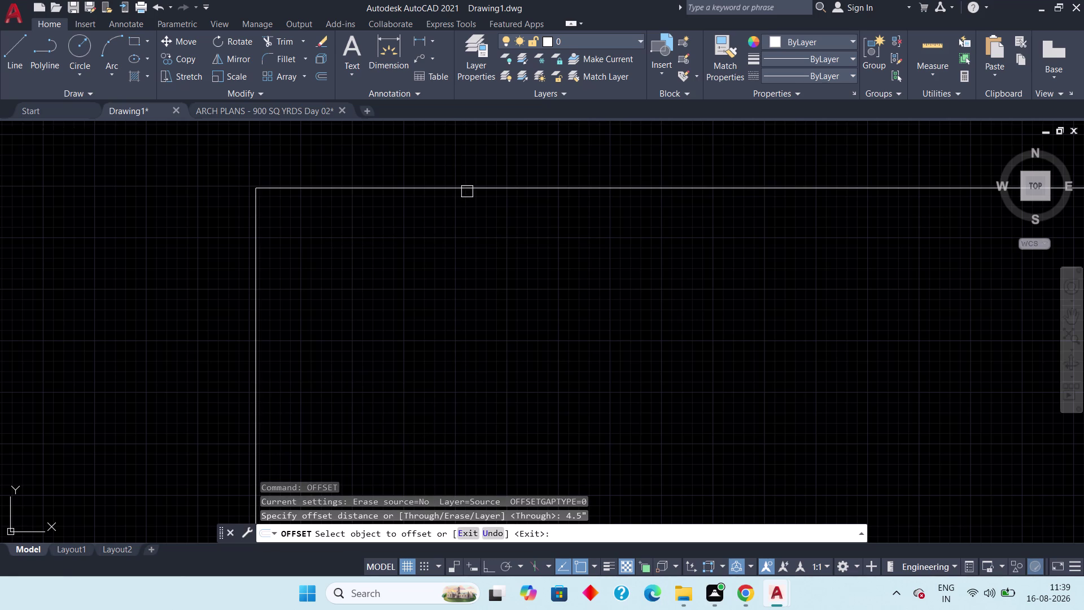
click(468, 191)
click(470, 244)
scroll(up, 3)
middle_drag(291, 210, 305, 225)
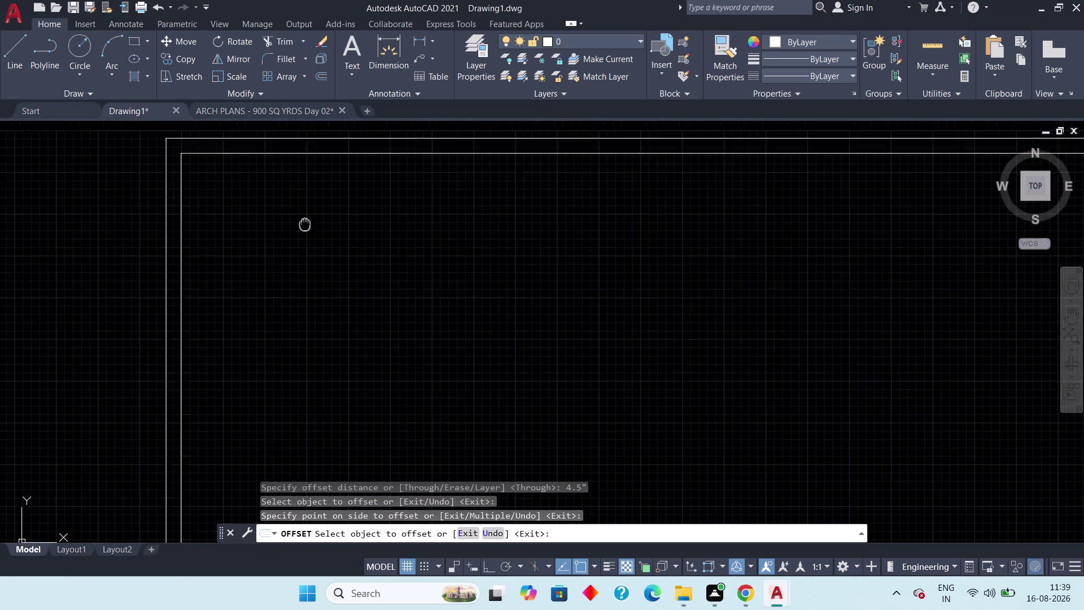
middle_drag(305, 225, 333, 255)
key(Escape)
click(230, 107)
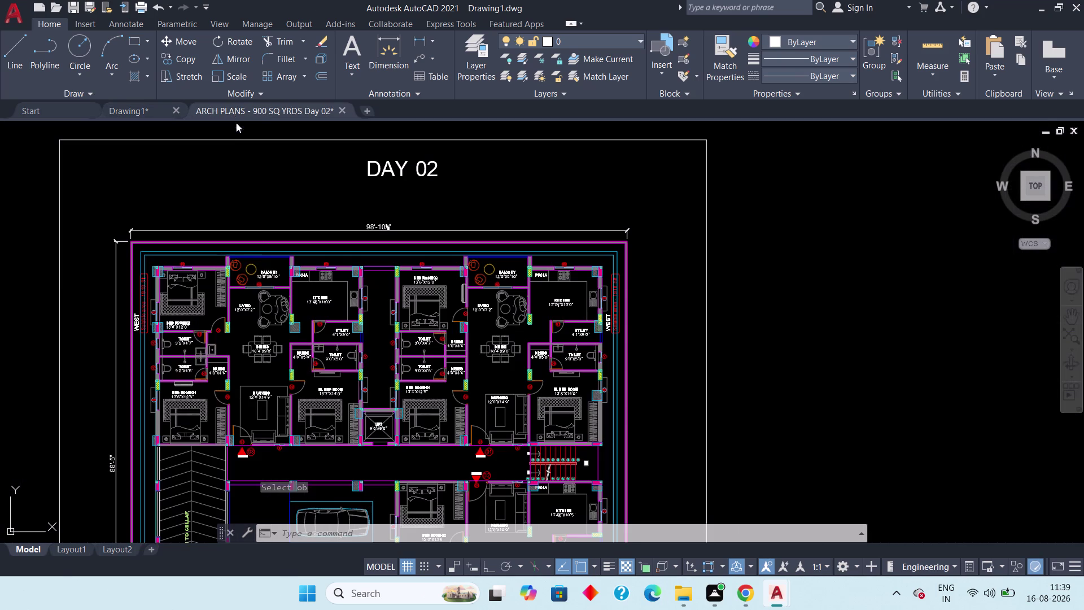
Dimension the 1'-7½" gap between plot edge and setback line, then return to Drawing1.
scroll(up, 3)
middle_drag(220, 242, 102, 402)
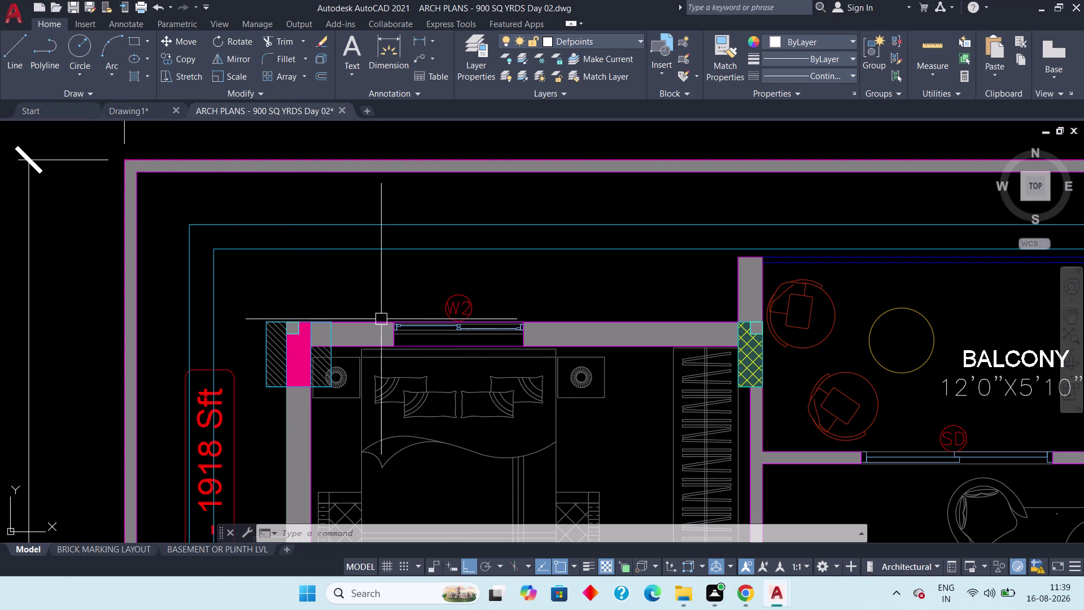
click(422, 36)
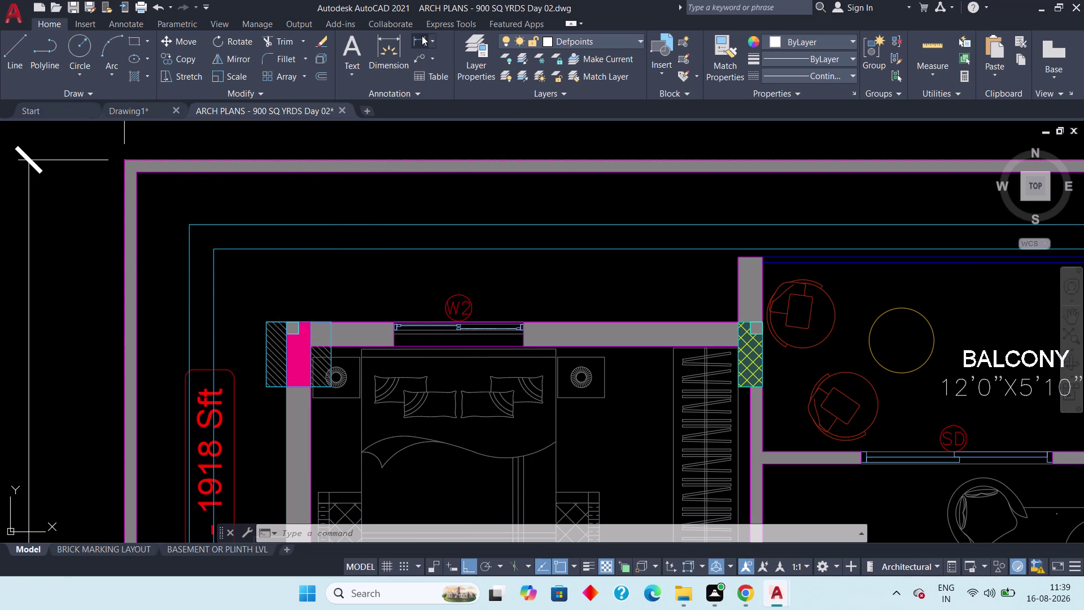
click(188, 226)
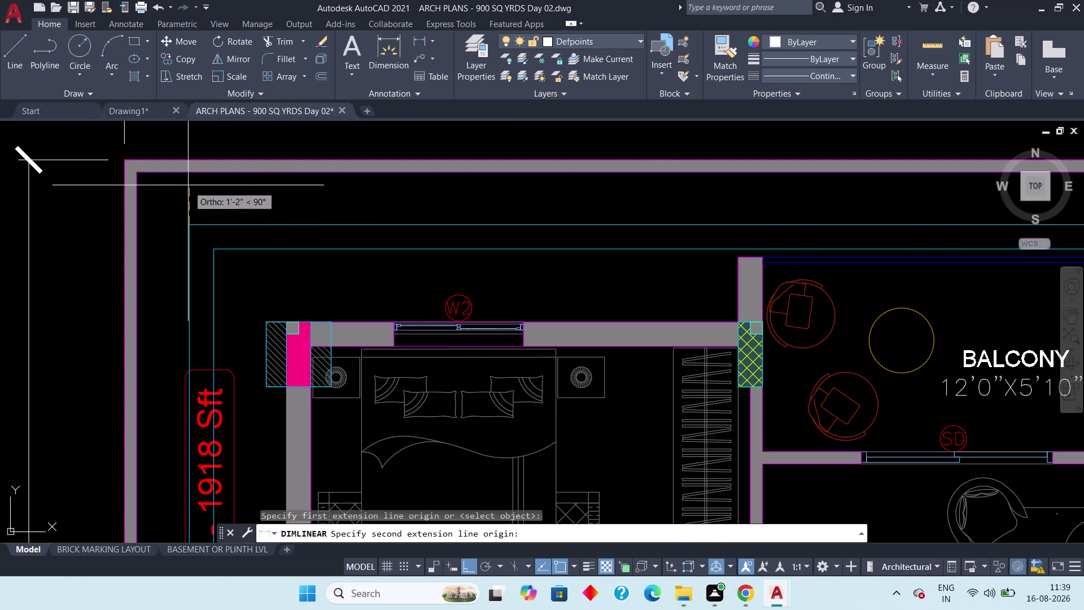
click(190, 175)
scroll(down, 3)
middle_drag(231, 207, 231, 230)
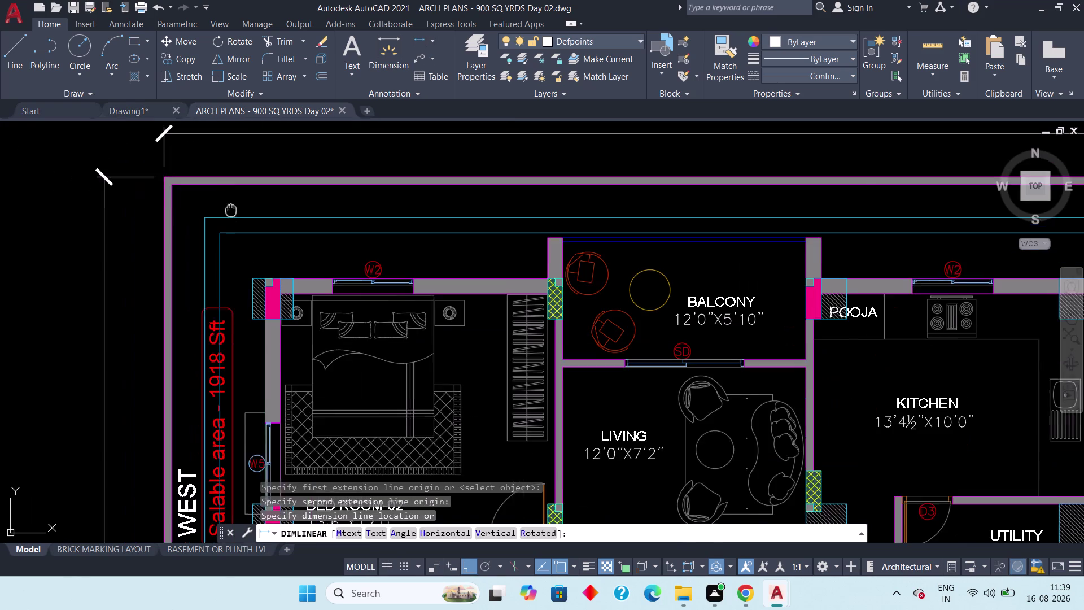
middle_drag(231, 230, 227, 266)
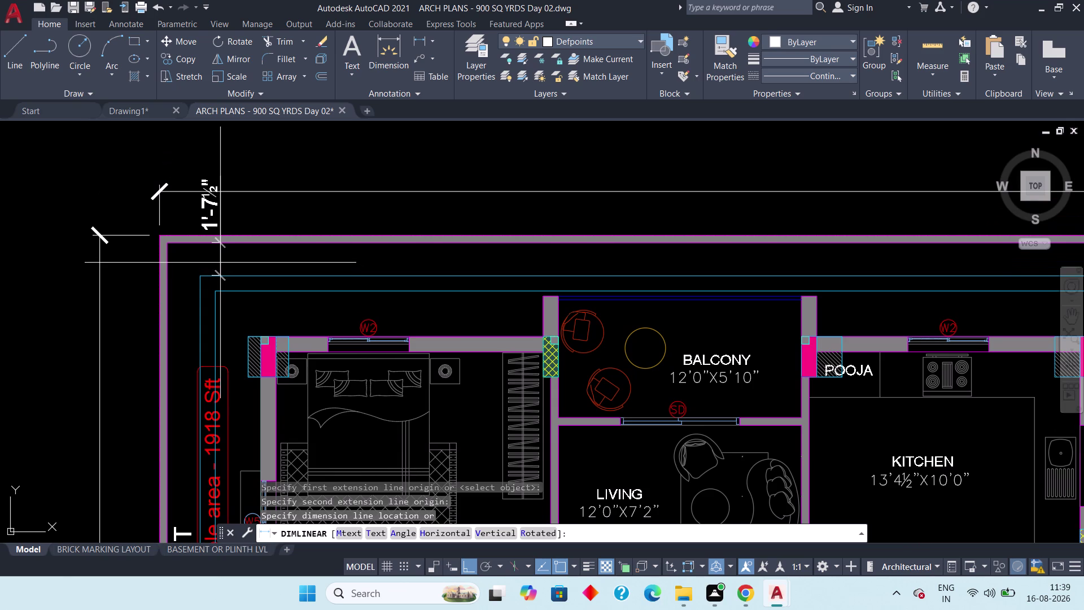
key(Escape)
click(135, 110)
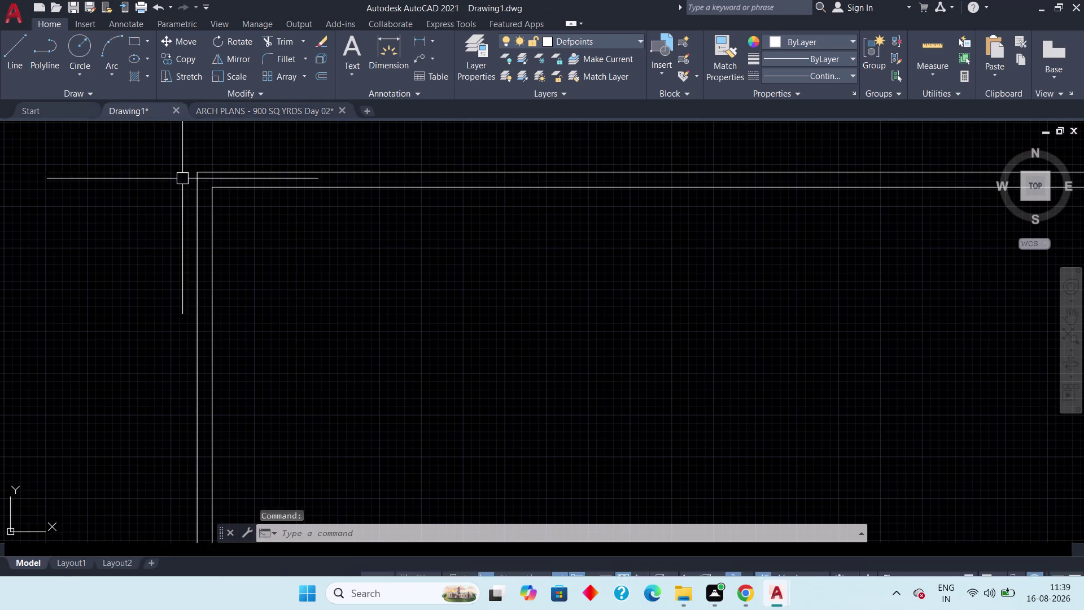
Offset the boundary outline 1'-7" inward as the setback line.
text(o)
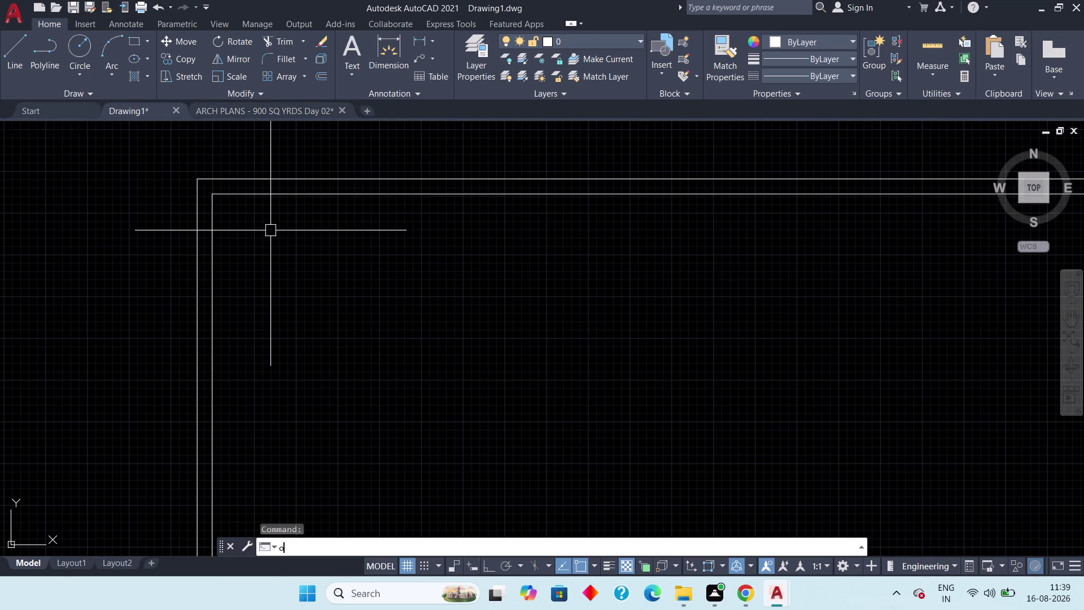
text(ff)
key(space)
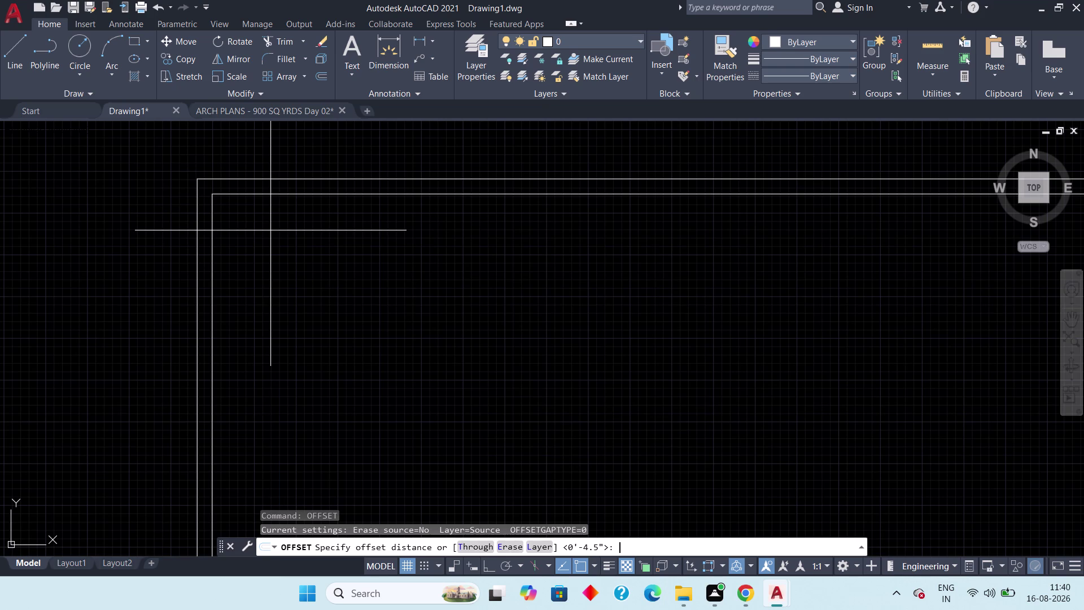
text(1'7")
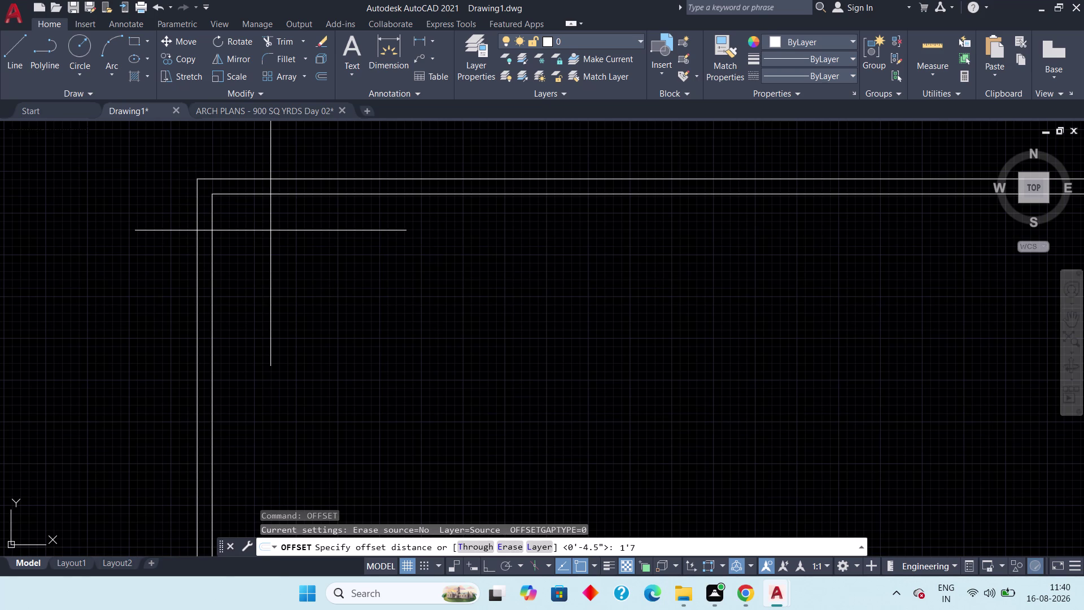
key(space)
drag(271, 196, 272, 216)
click(275, 237)
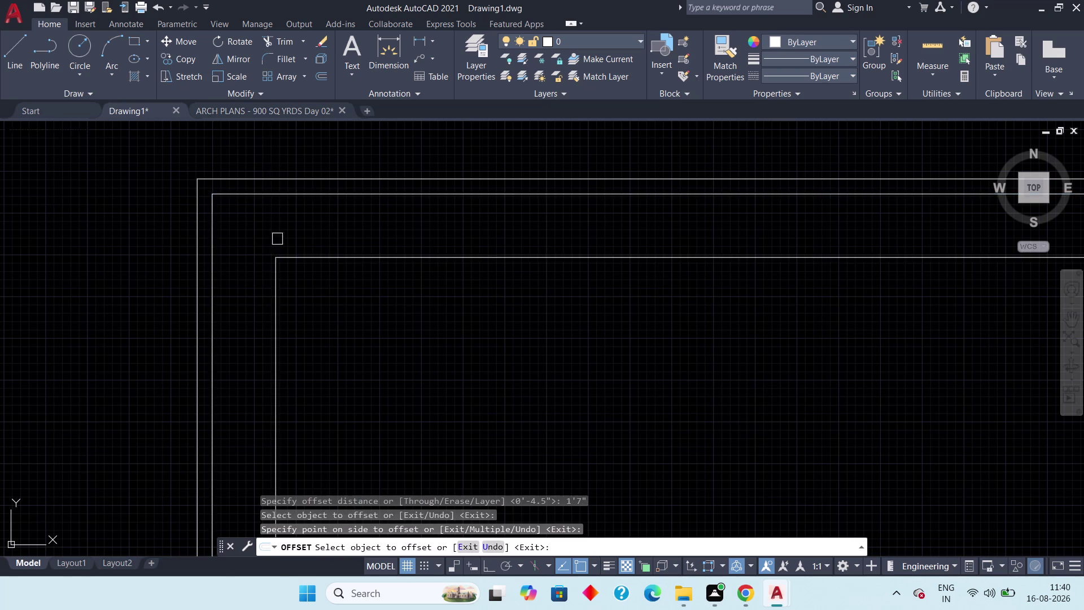
scroll(down, 3)
middle_drag(296, 259, 223, 225)
scroll(up, 3)
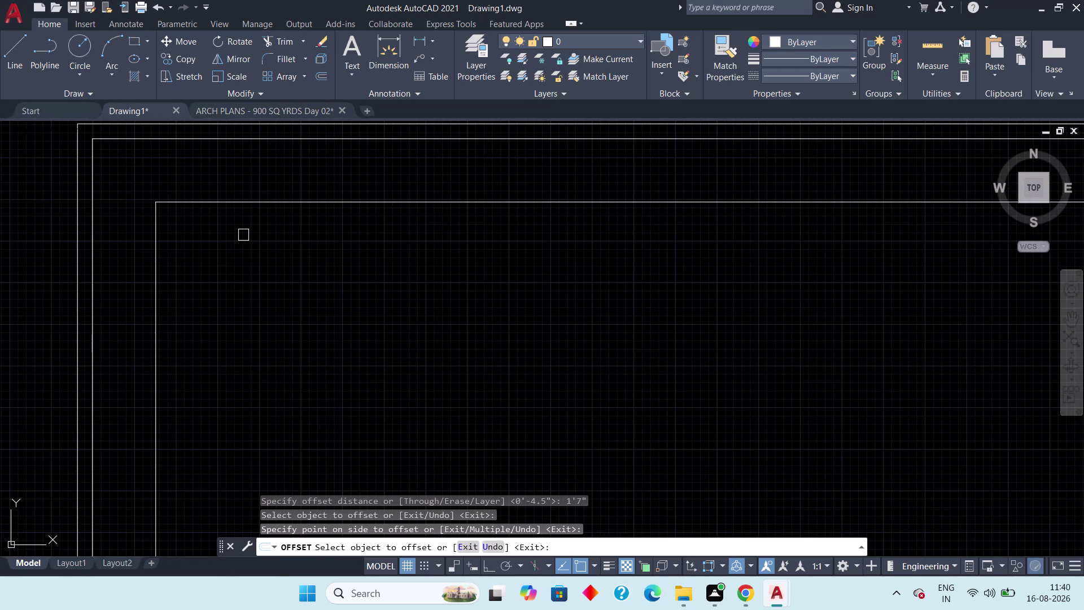
key(Escape)
Offset the boundary line 9" inward, then switch to the Day 02 plan.
key(space)
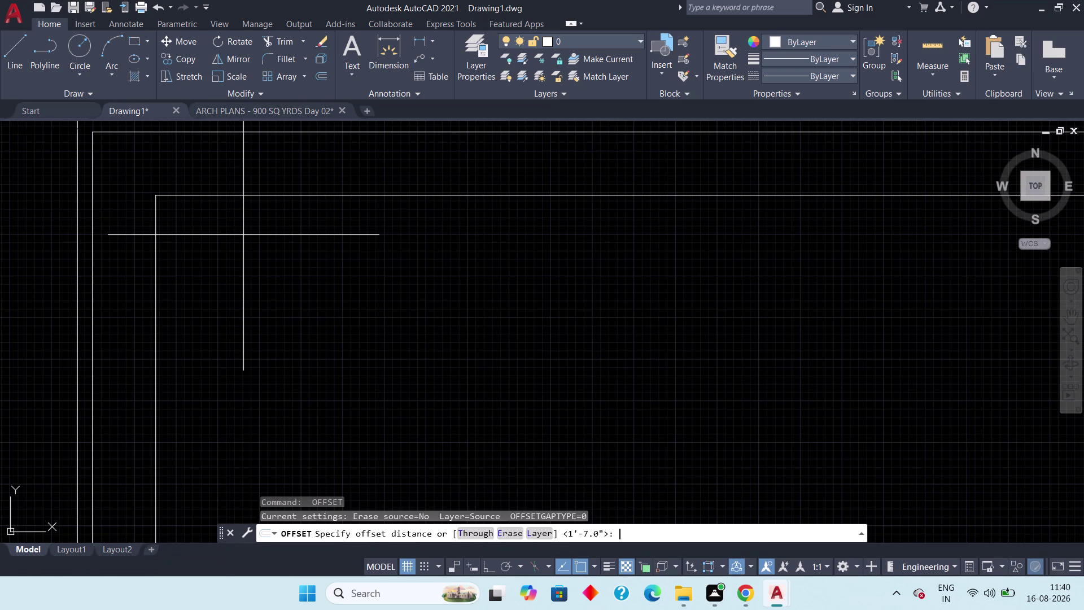
key(9)
text(")
key(space)
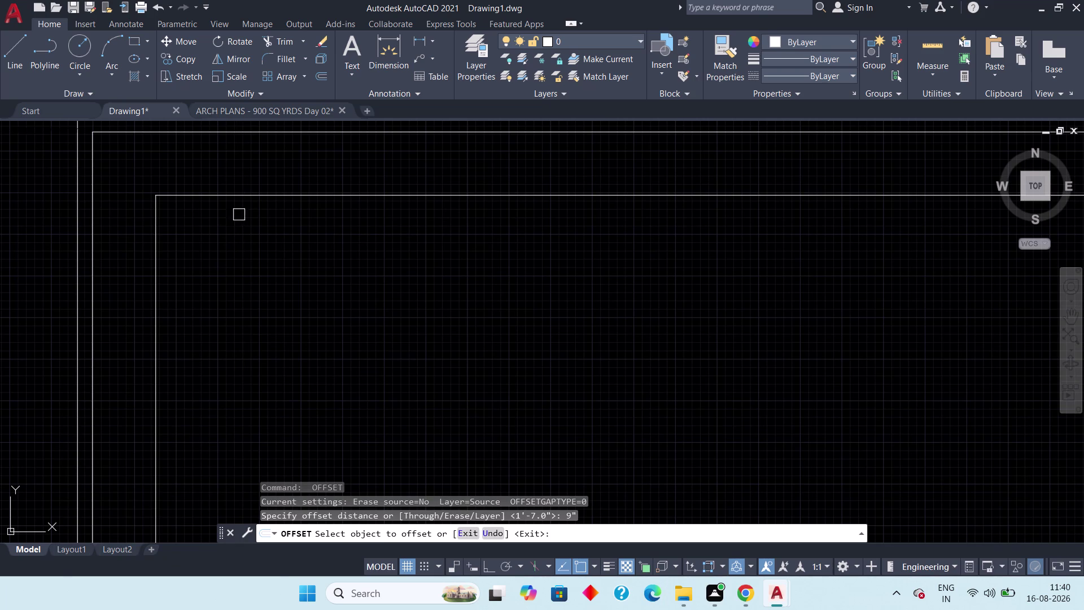
click(256, 197)
click(269, 247)
scroll(down, 3)
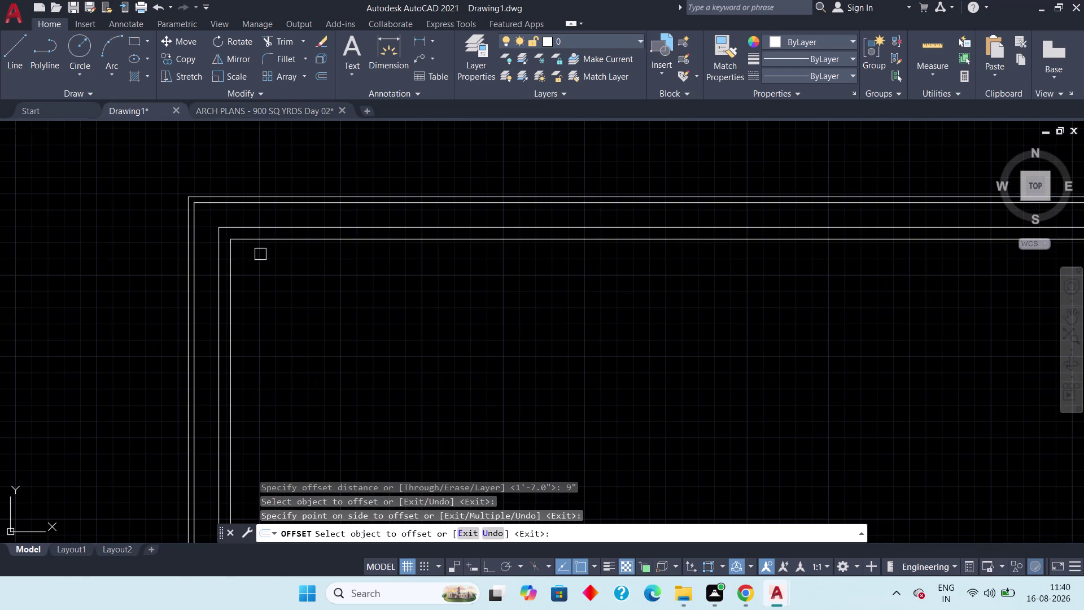
middle_drag(279, 272, 176, 240)
key(Escape)
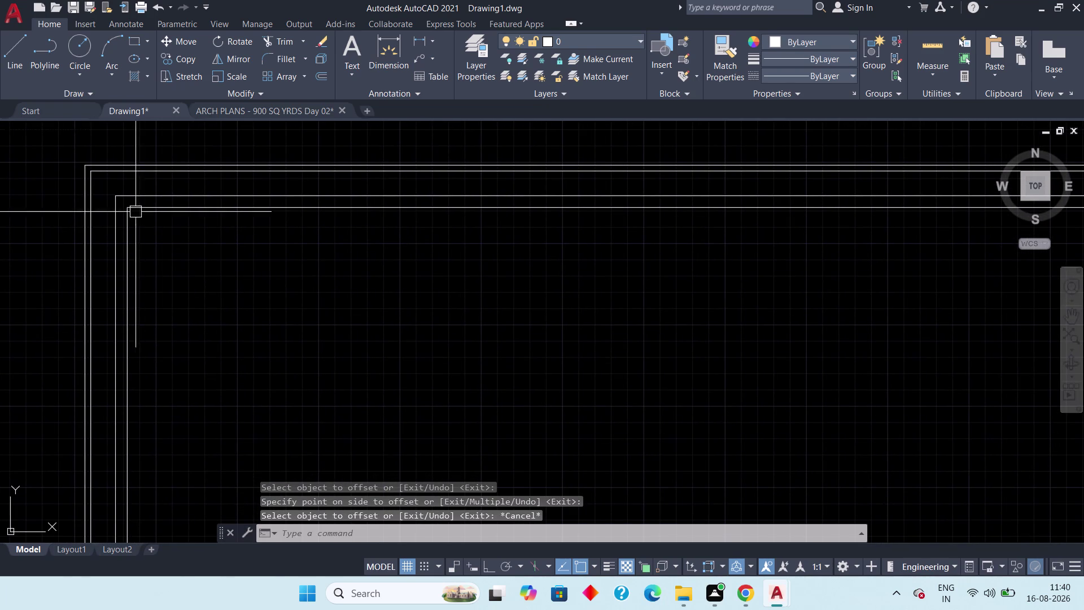
click(230, 113)
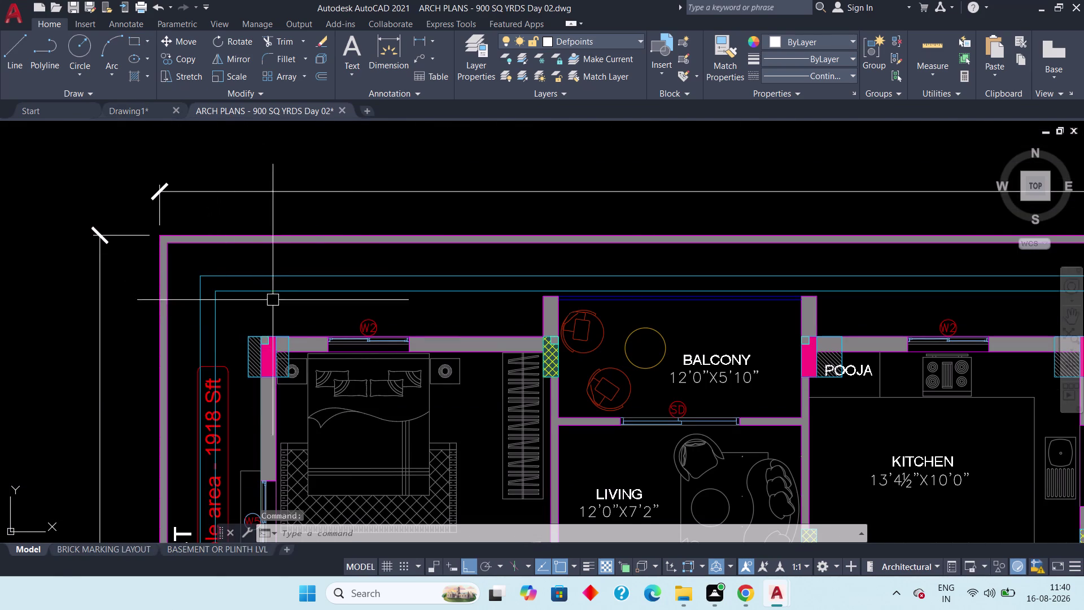
Dimension the 2'-3" gap from the top bedroom wall corner to the boundary line.
middle_drag(315, 317, 249, 304)
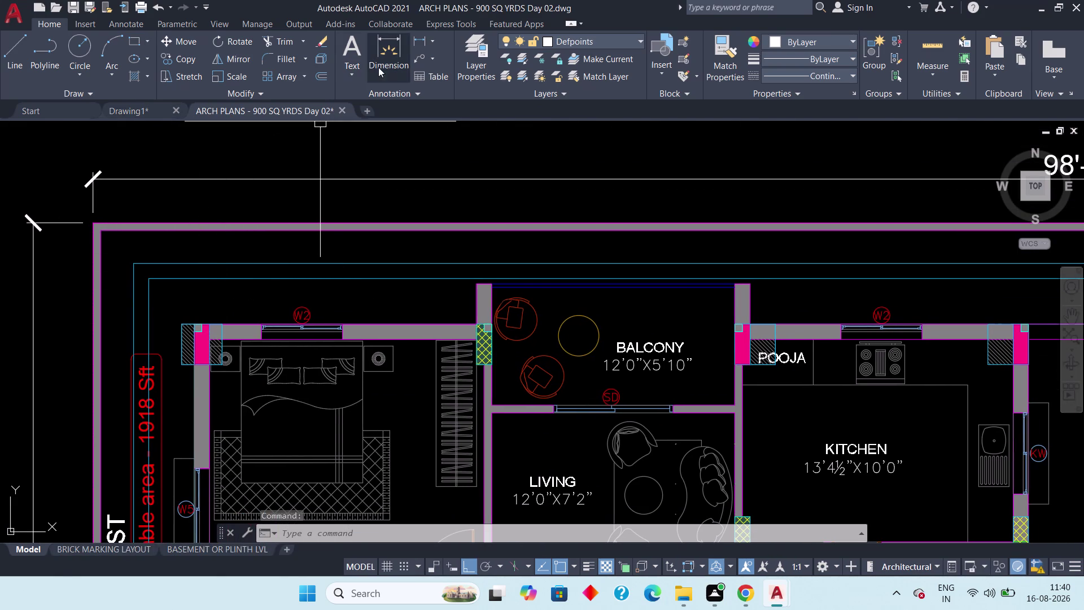
click(426, 32)
click(420, 38)
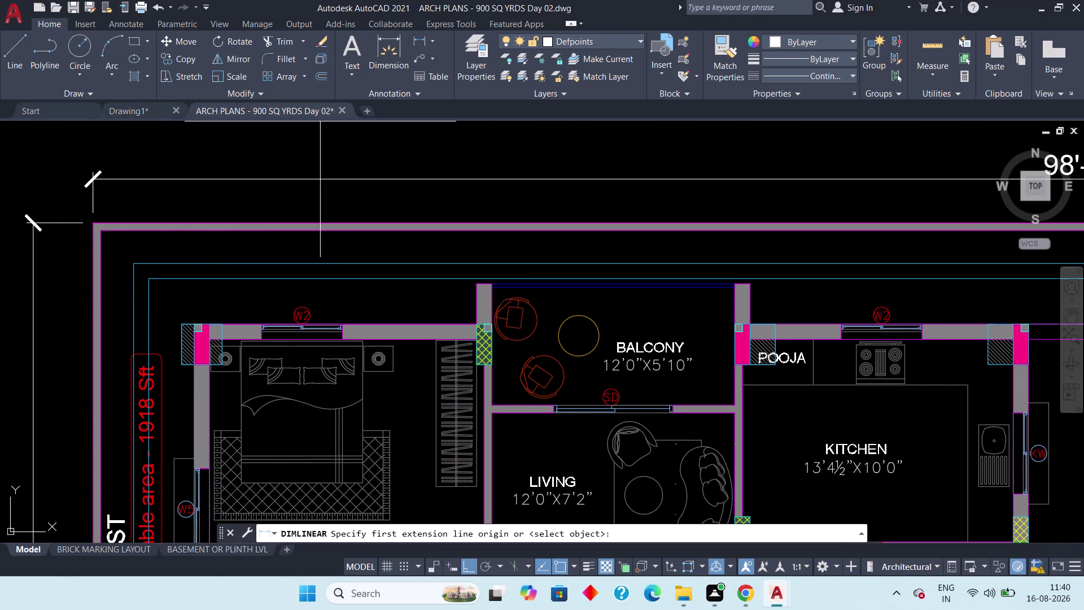
scroll(up, 3)
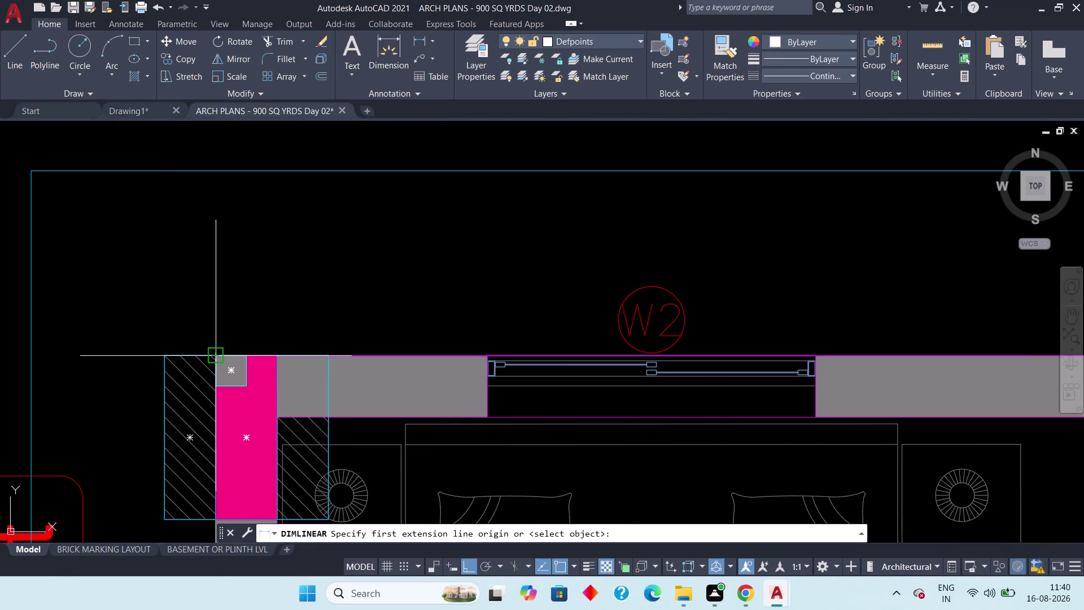
click(213, 359)
click(218, 174)
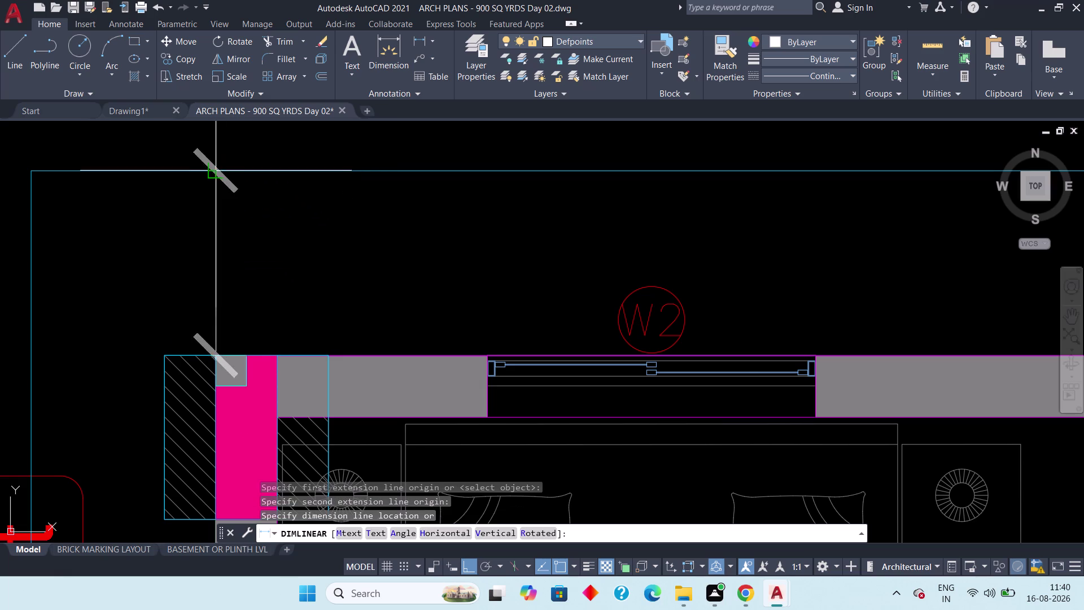
scroll(down, 3)
middle_drag(288, 221, 274, 287)
scroll(down, 3)
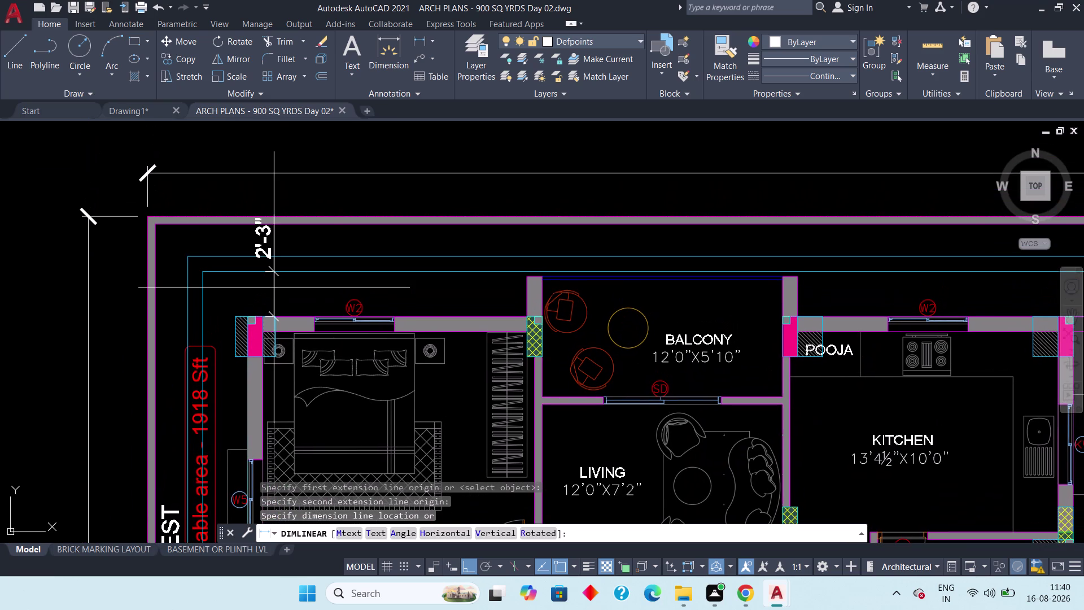
click(271, 287)
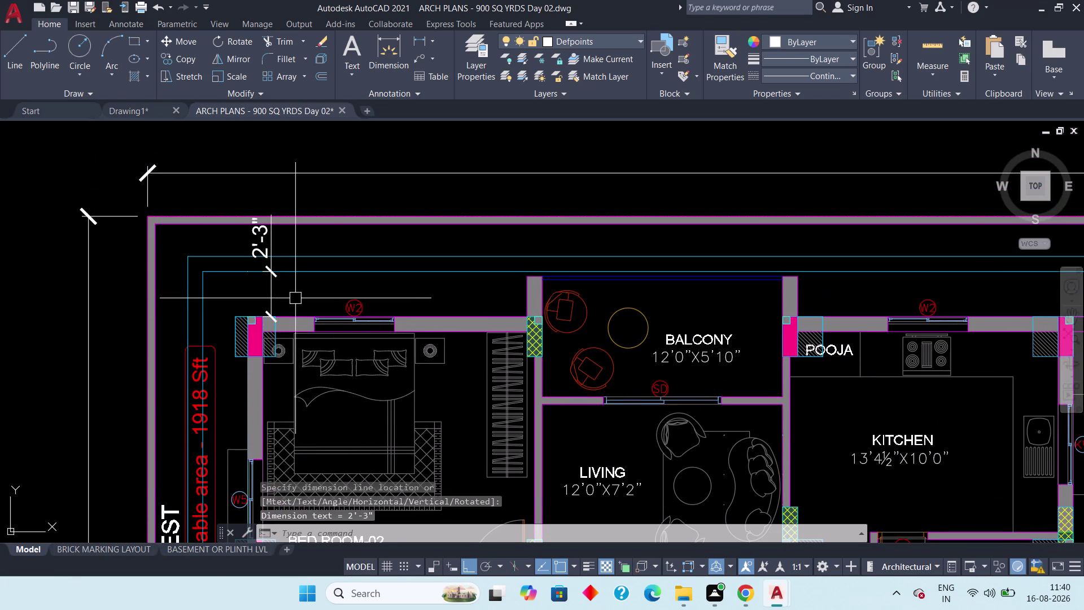
Go back to the Drawing1 tab.
click(139, 110)
middle_drag(262, 264, 308, 292)
key(Escape)
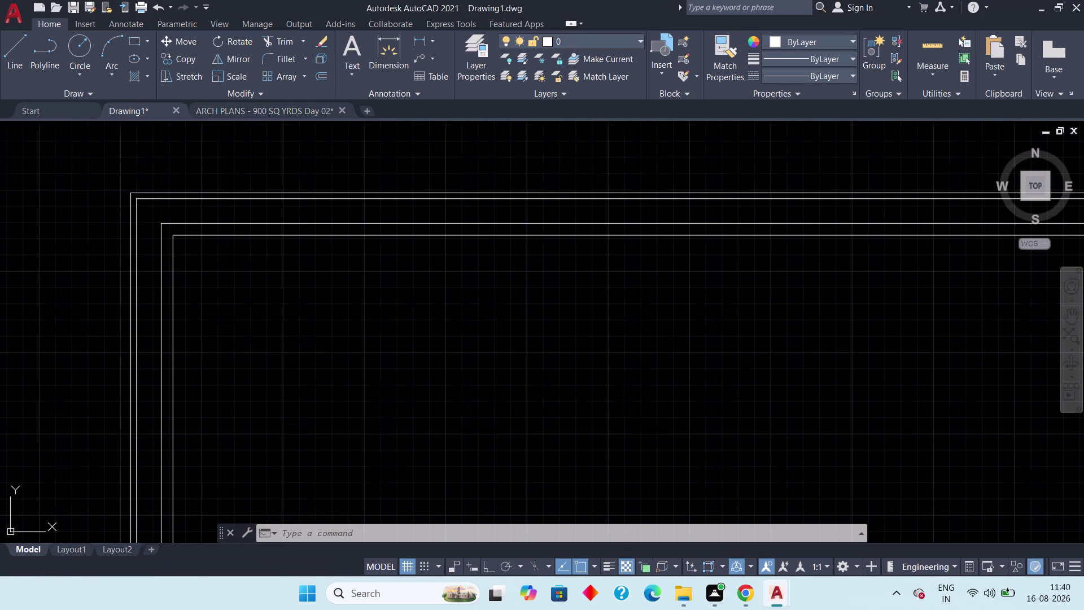
Offset the innermost boundary line 2'-3" inward with OFFSET.
key(Escape)
text(of)
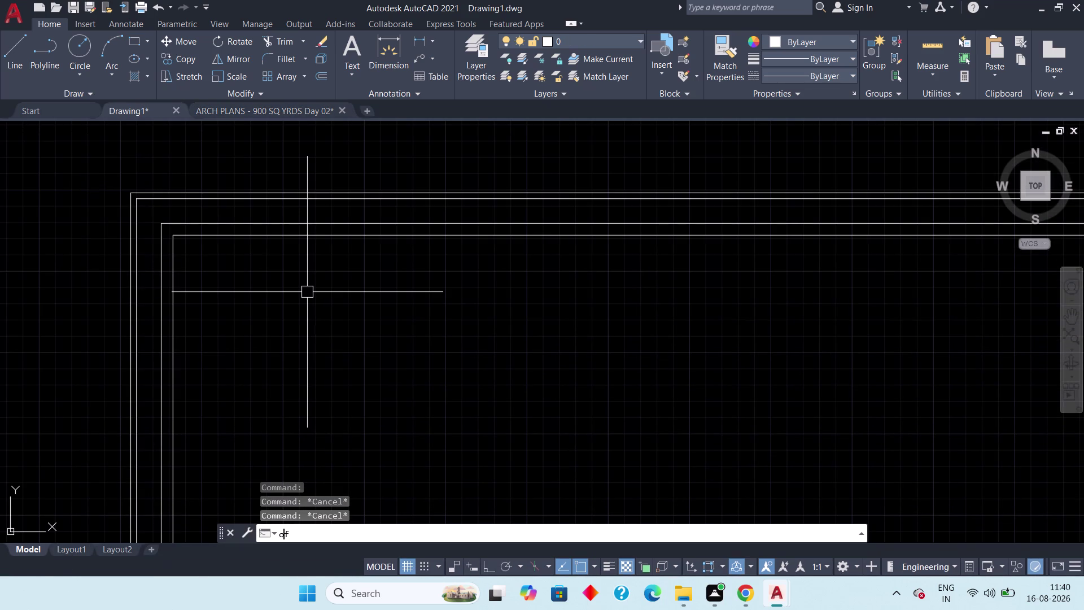
text(f)
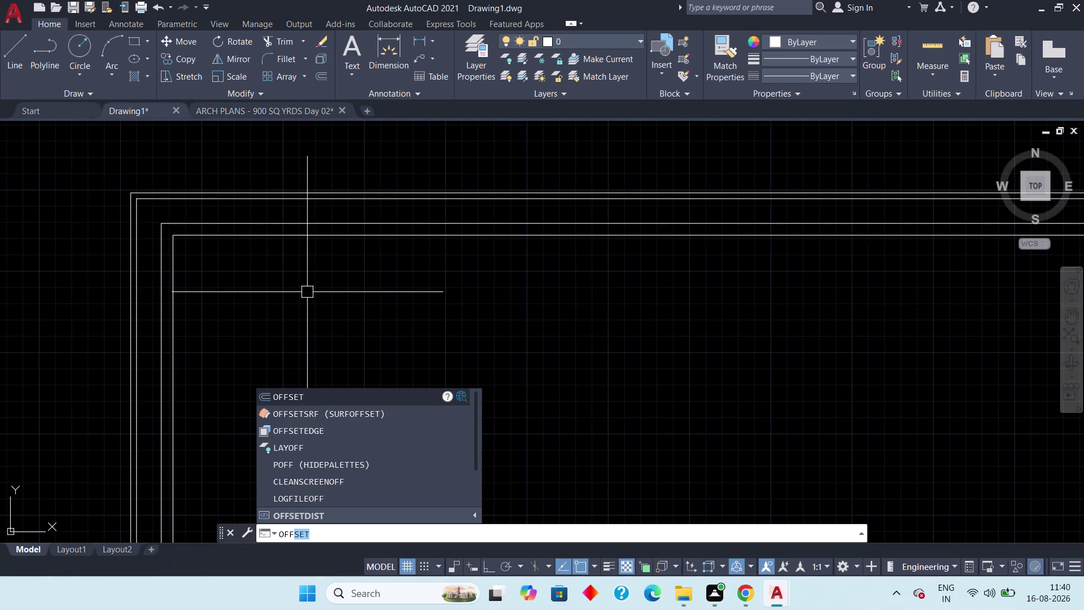
key(space)
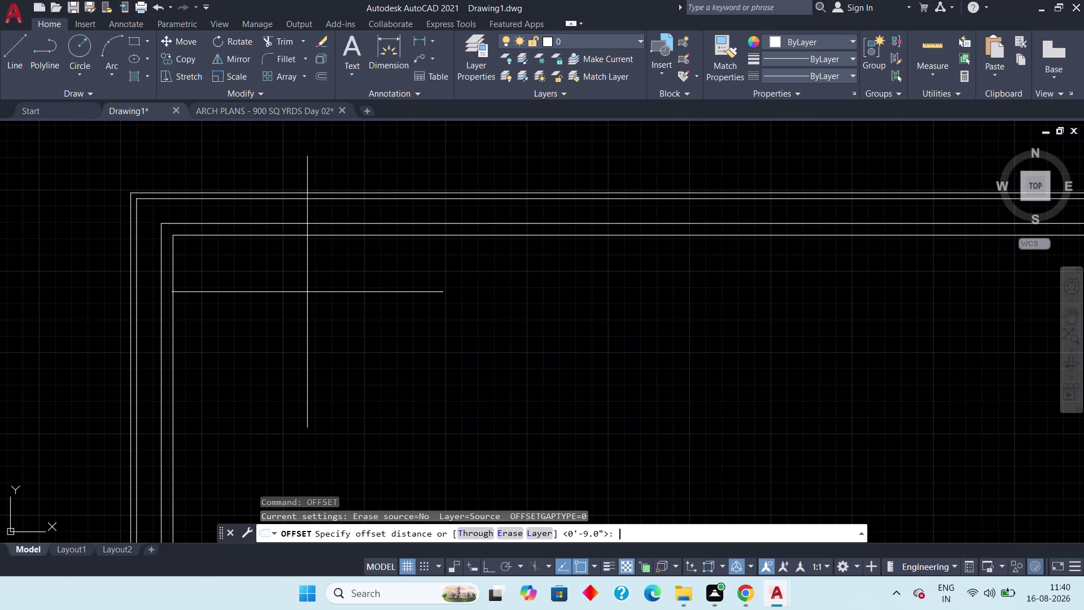
text(2')
text(3")
key(space)
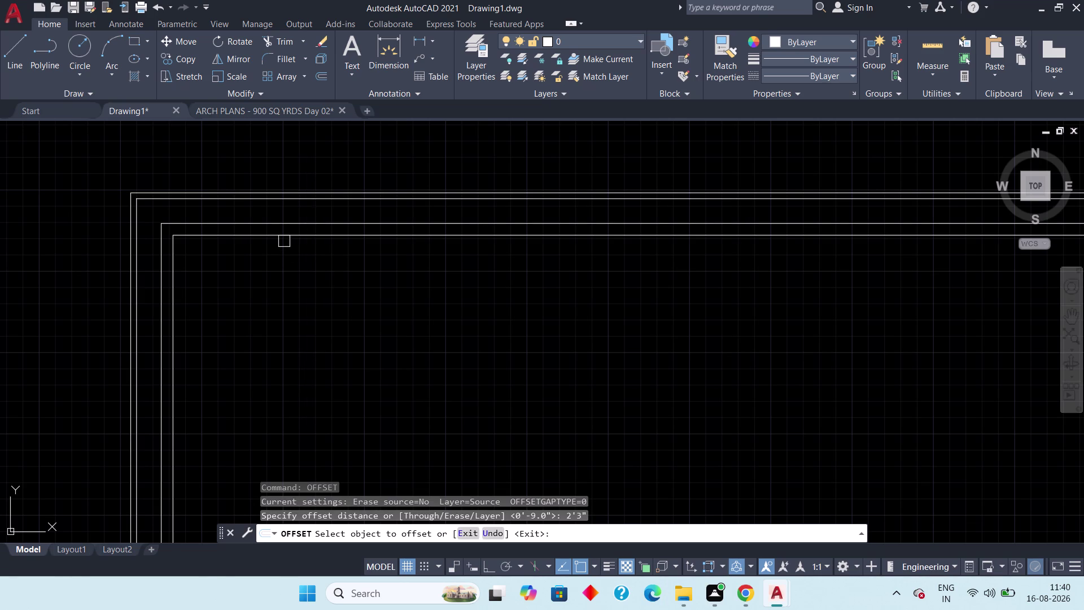
drag(286, 236, 286, 248)
click(280, 291)
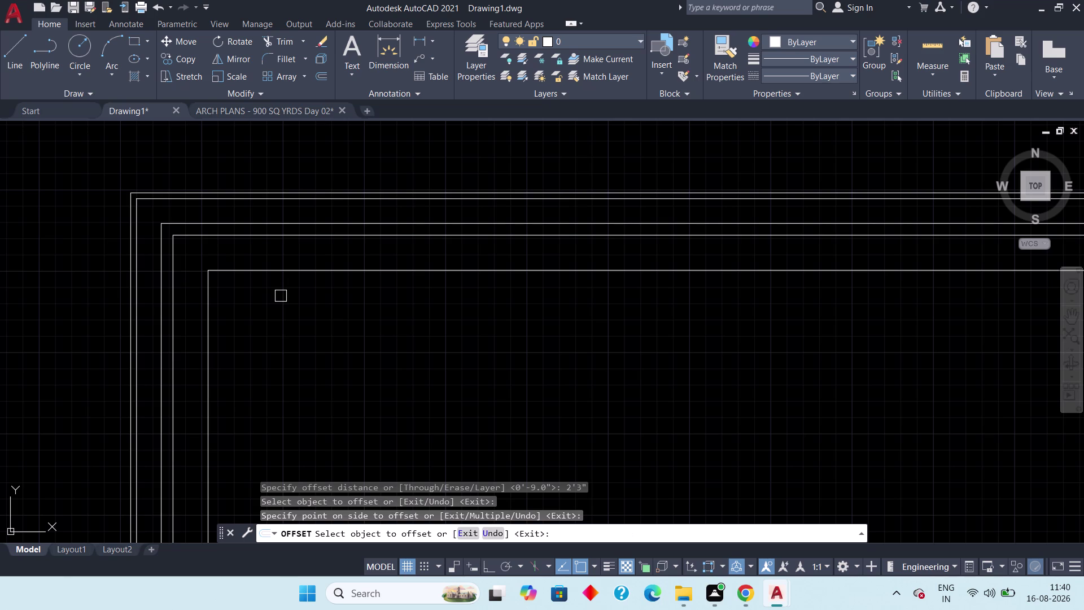
key(Escape)
Offset the new 2'-3" line a further 9" inward.
key(space)
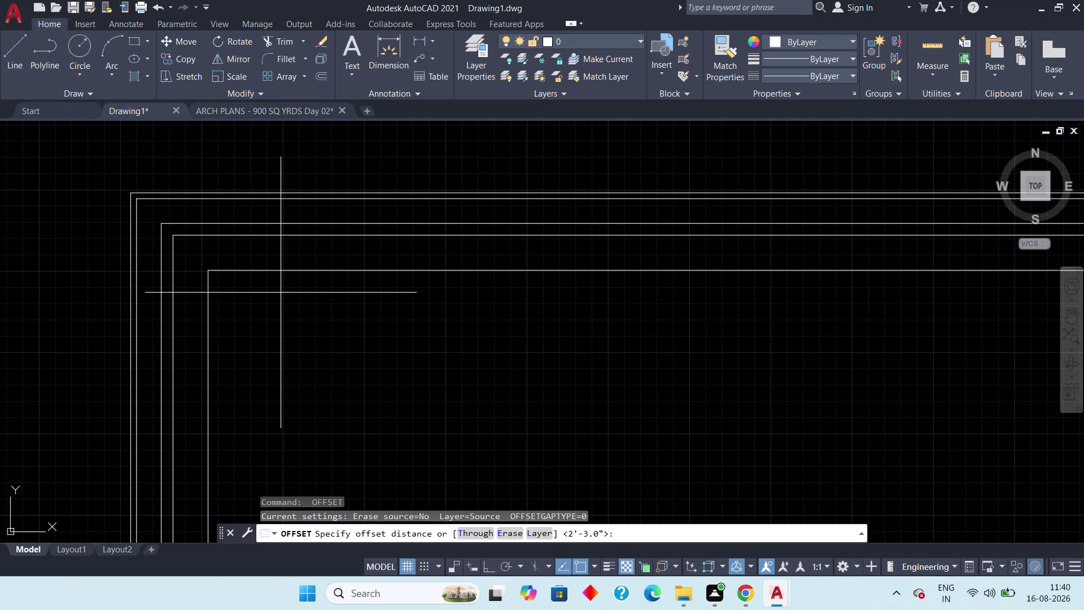
key(9)
text(")
key(space)
drag(289, 272, 289, 280)
click(298, 342)
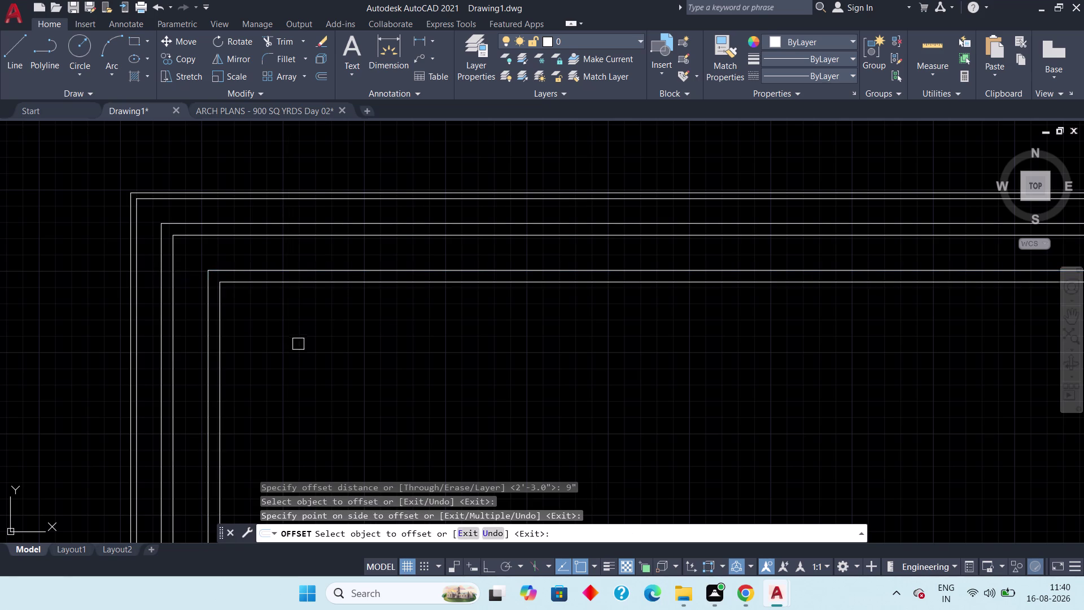
scroll(down, 3)
middle_drag(335, 360, 237, 318)
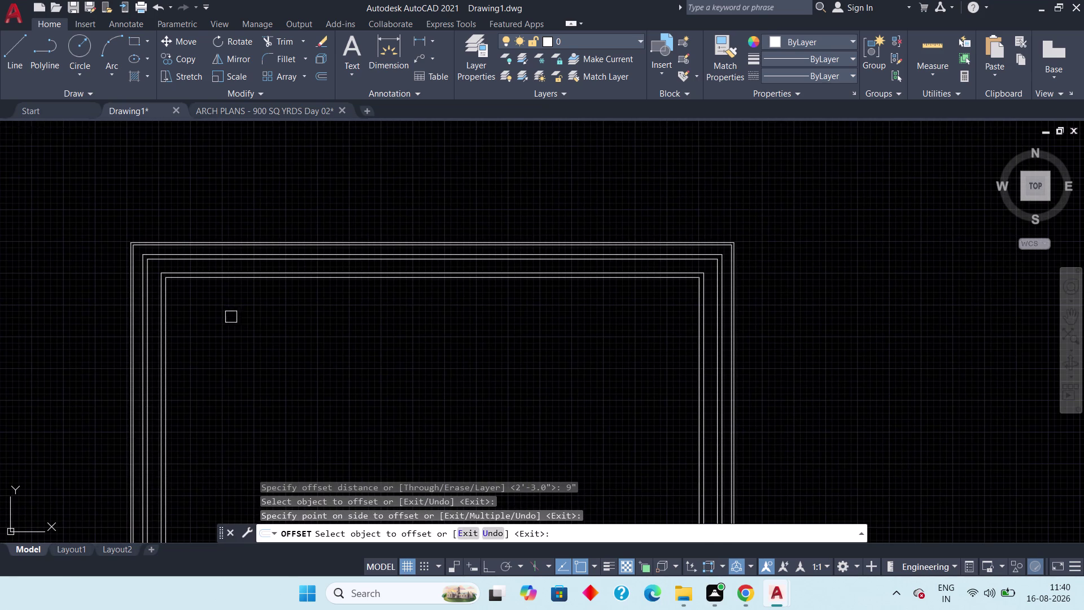
End the offset command and switch to the Day 02 floor plan.
key(Escape)
key(Escape)
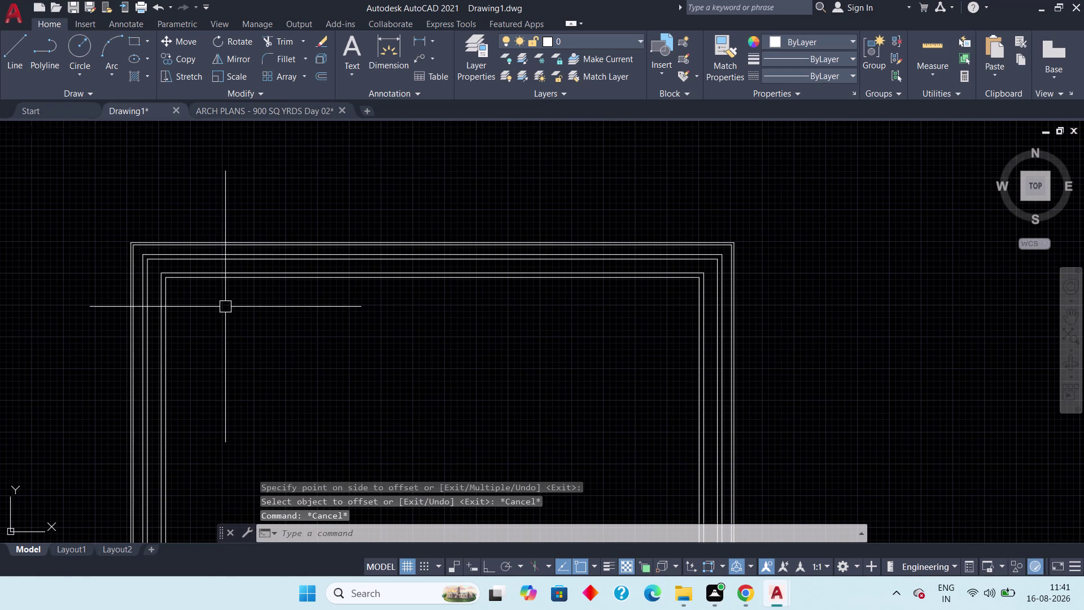
click(267, 109)
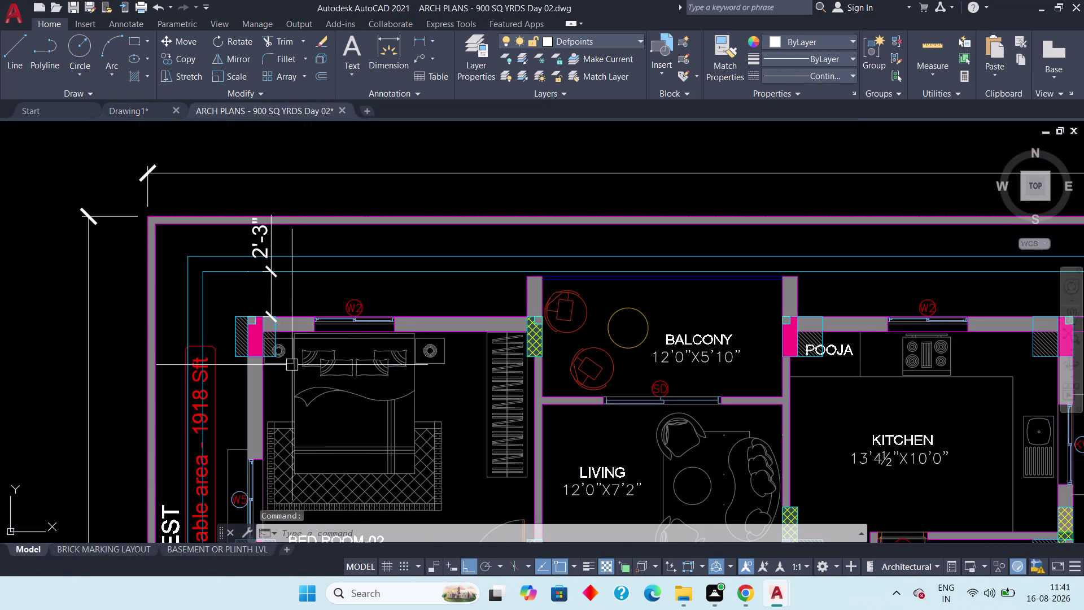
Pan and zoom across the Day 02 plan's bedroom, living areas and top wall.
middle_drag(292, 365, 201, 335)
scroll(down, 3)
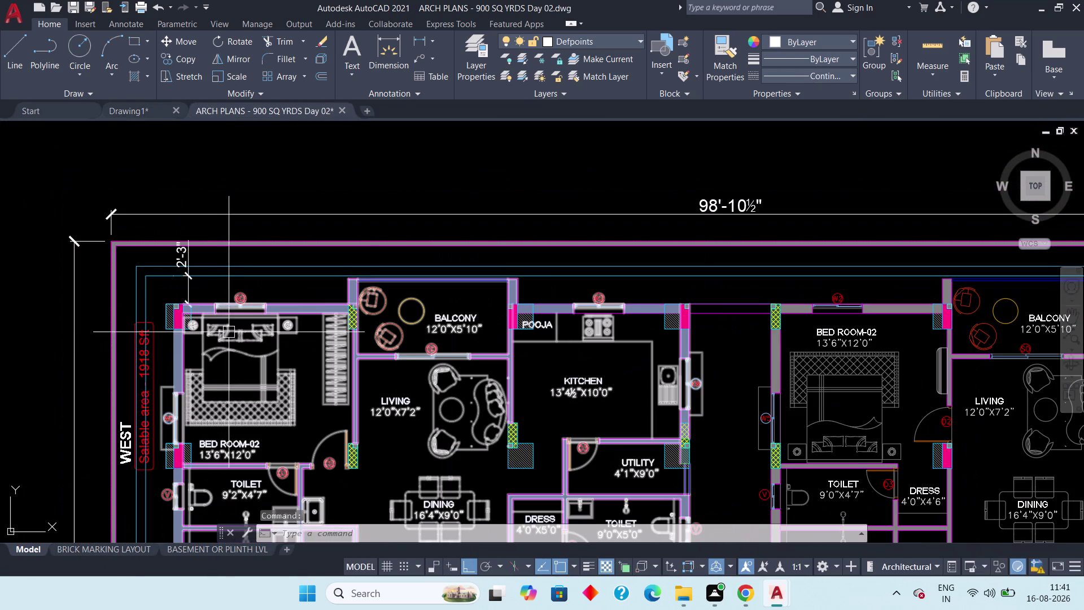
middle_drag(208, 306, 86, 315)
scroll(up, 3)
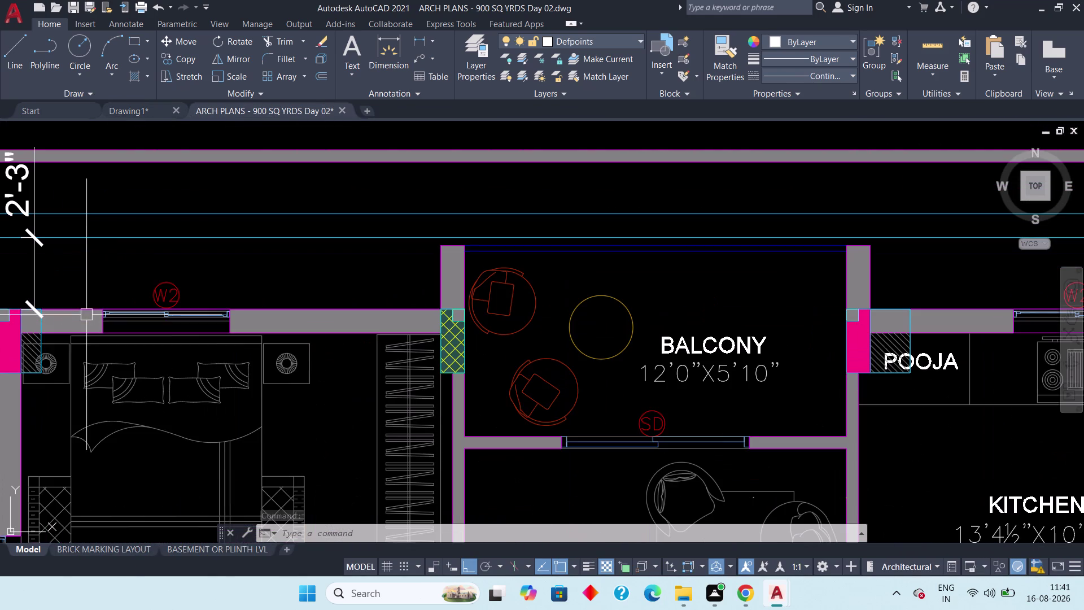
middle_drag(138, 348, 201, 379)
scroll(down, 3)
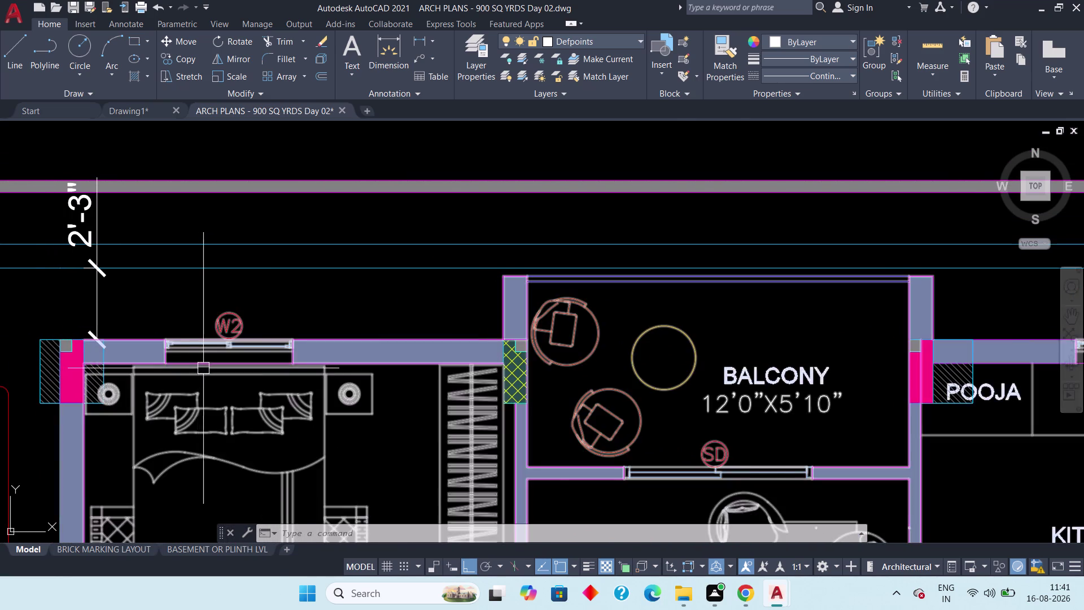
scroll(down, 3)
middle_drag(221, 386, 202, 312)
scroll(up, 3)
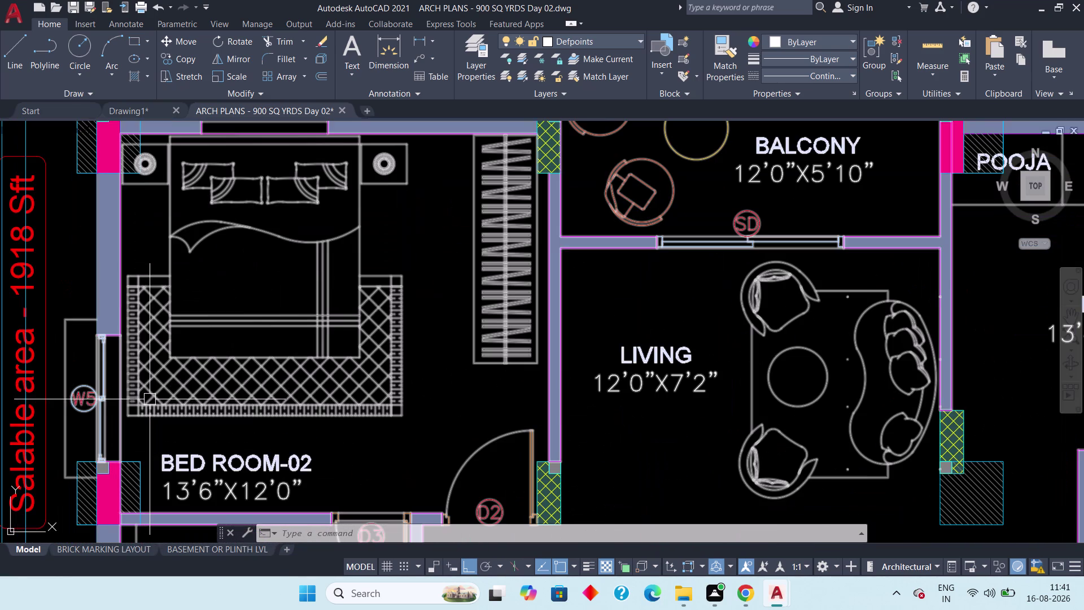
scroll(down, 3)
middle_drag(153, 400, 101, 351)
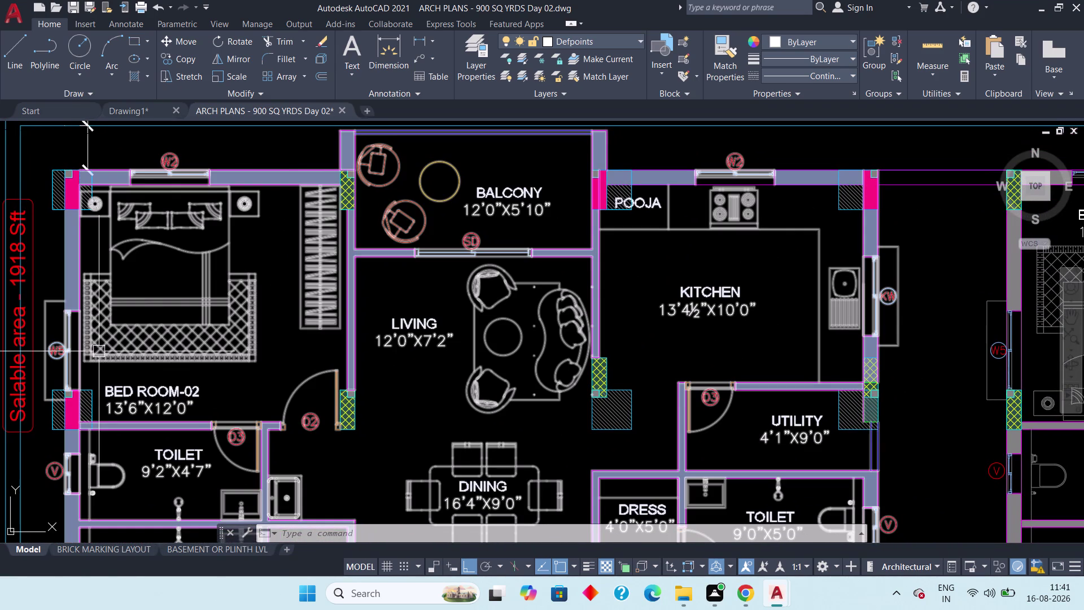
Zoom in on the balcony and pooja walls and start a linear dimension.
scroll(down, 3)
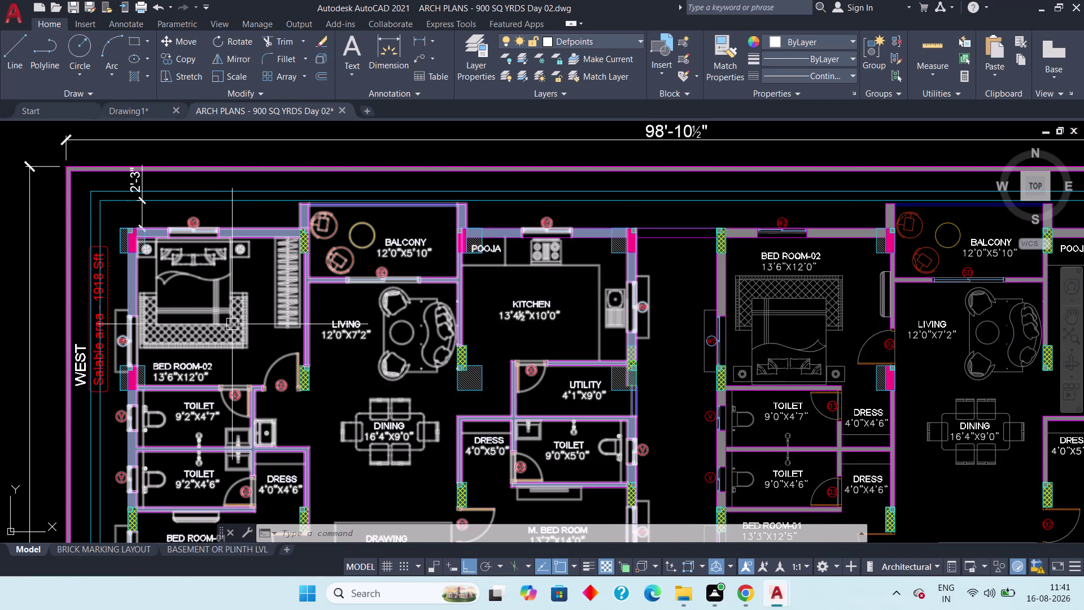
scroll(up, 3)
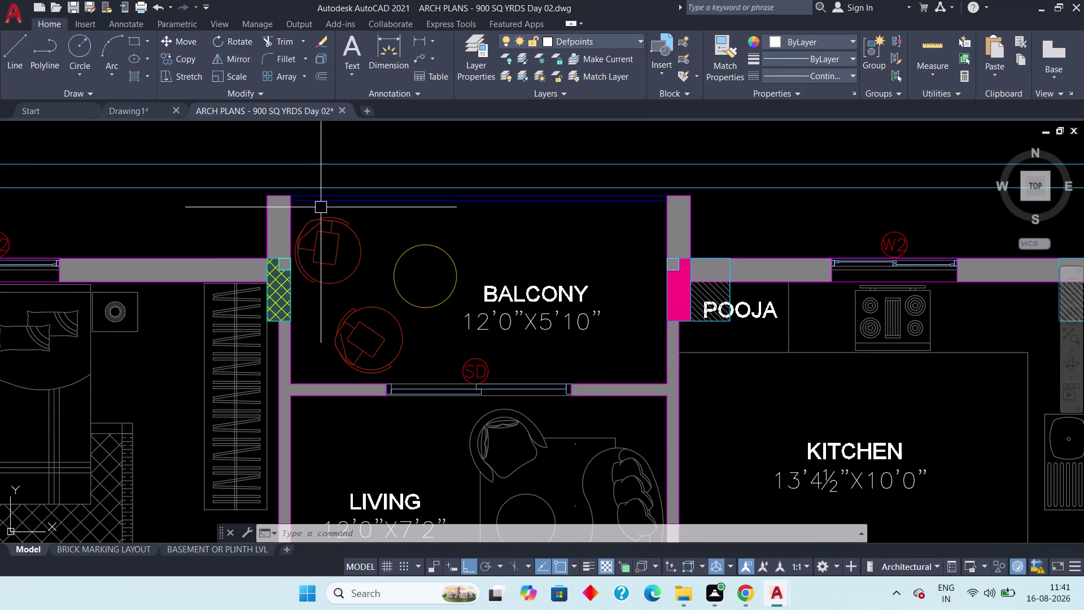
scroll(up, 3)
middle_drag(304, 217, 217, 336)
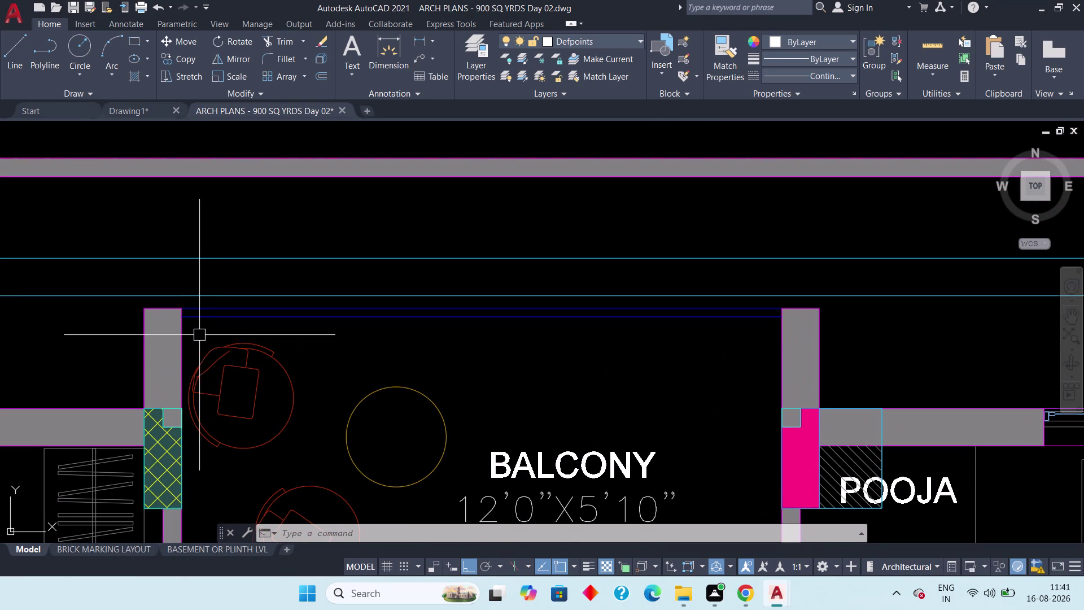
middle_drag(198, 330, 241, 337)
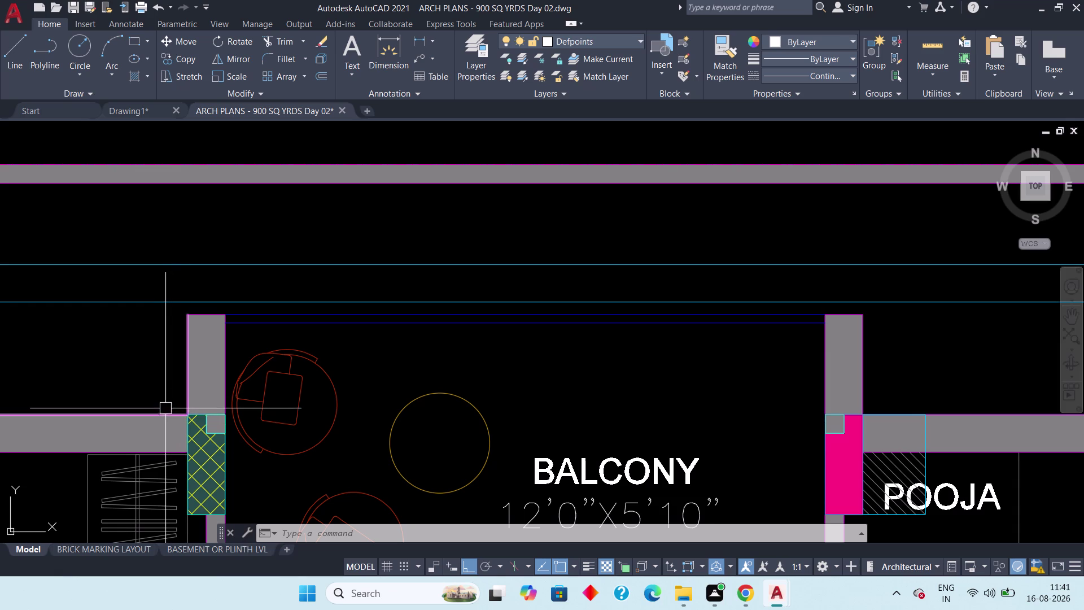
scroll(down, 3)
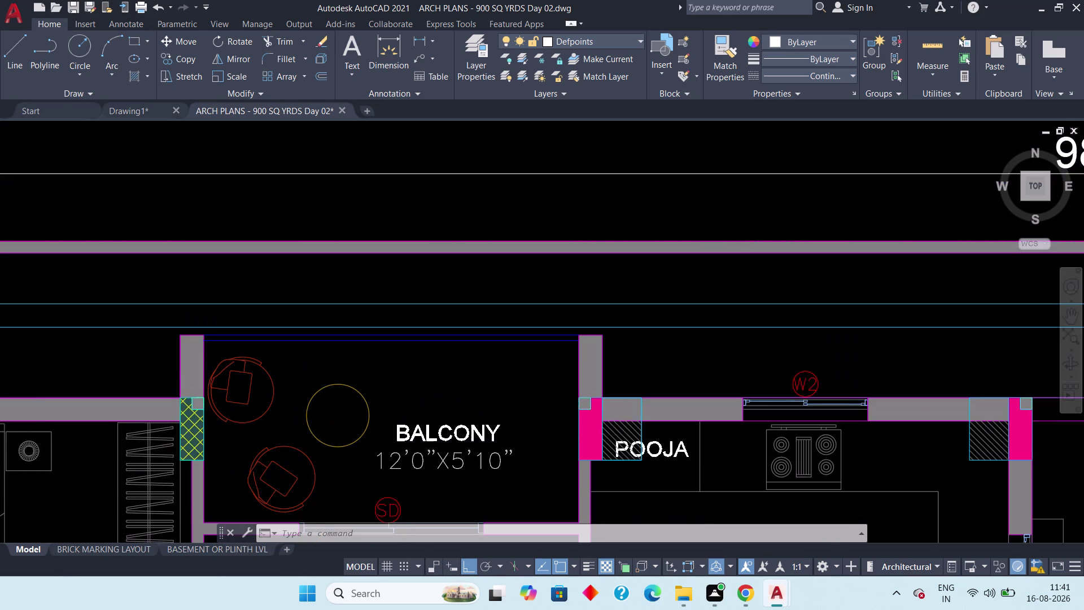
click(420, 45)
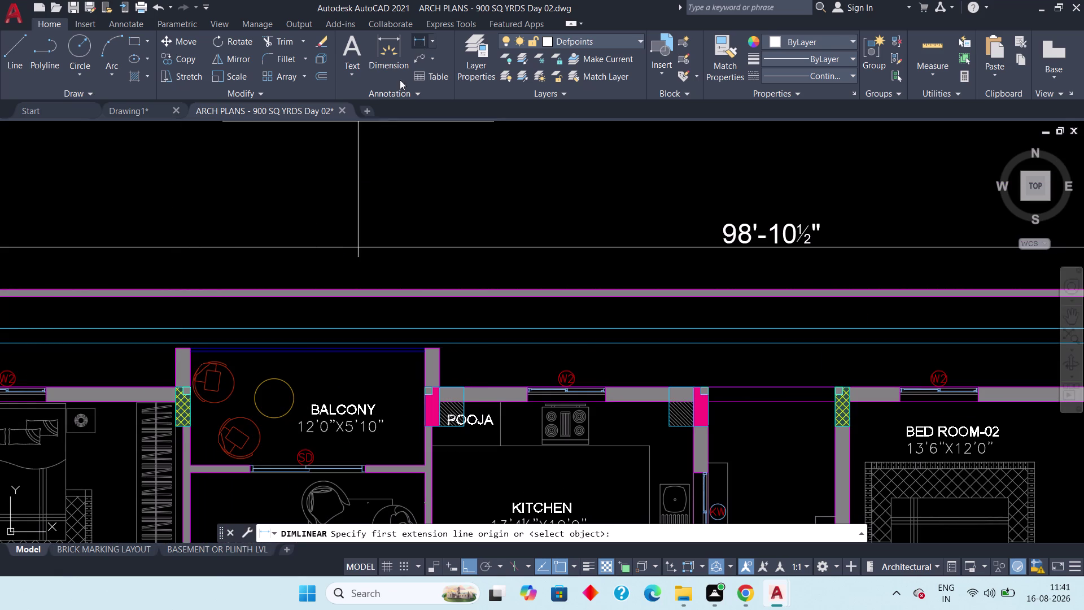
Place a dimension beside the balcony wall, which comes out zero-length.
scroll(up, 3)
middle_drag(155, 393, 293, 388)
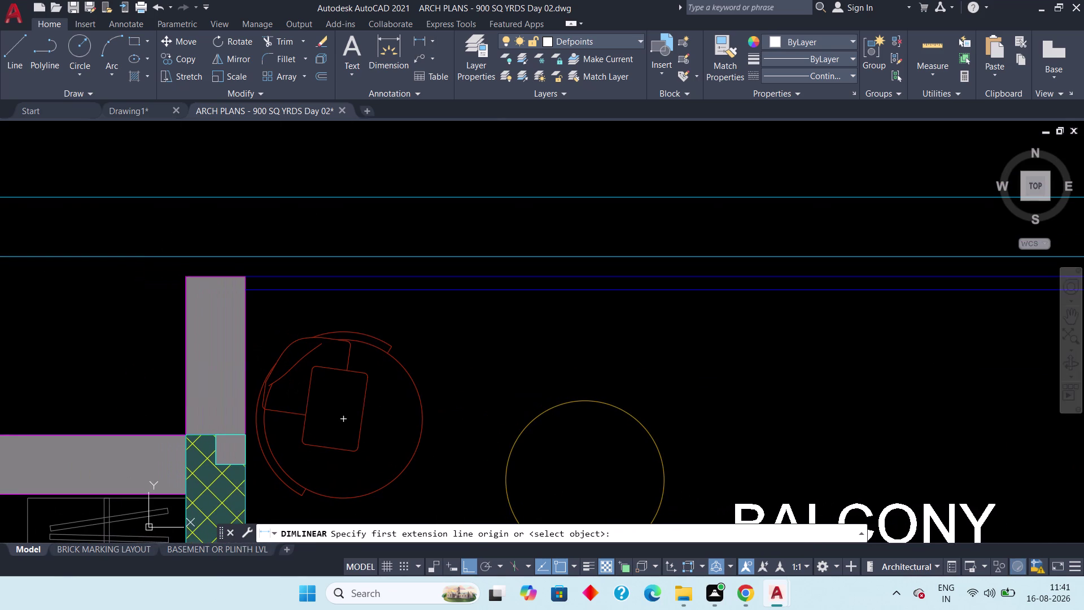
click(192, 433)
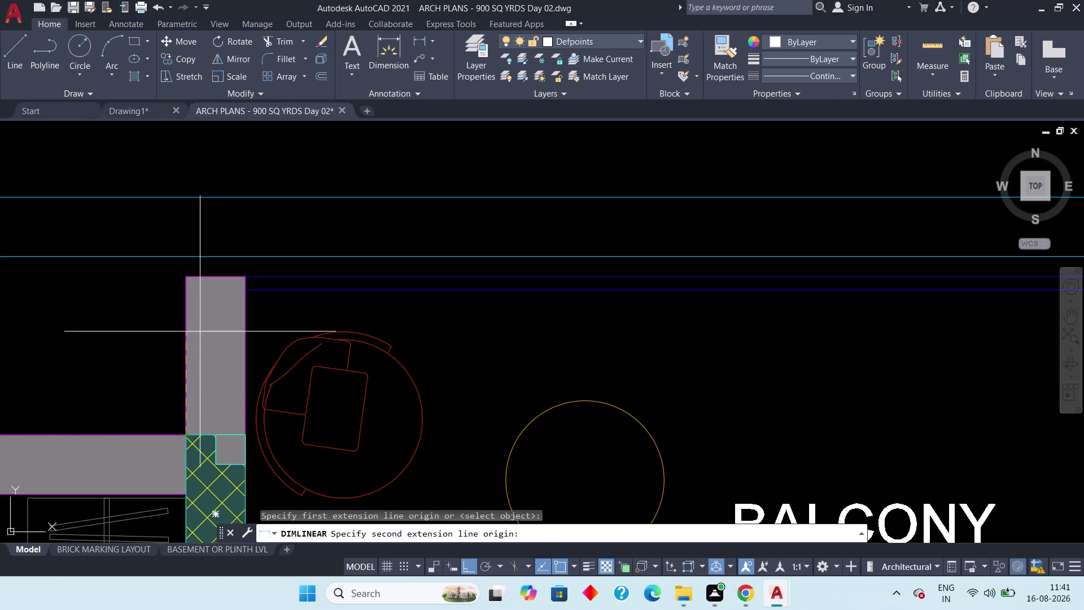
click(185, 276)
click(152, 273)
scroll(down, 3)
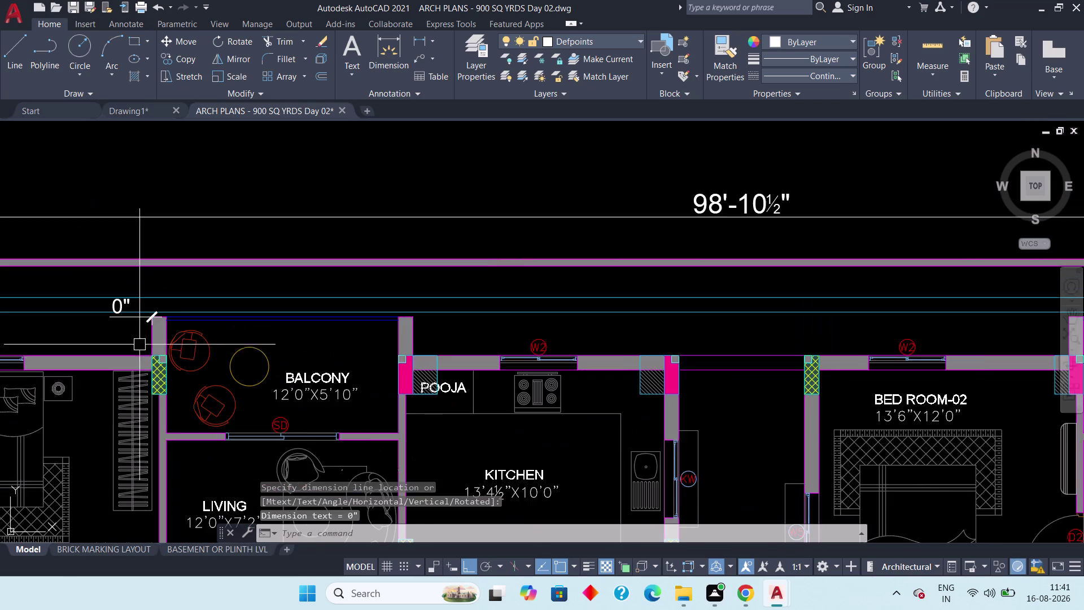
scroll(down, 3)
middle_drag(167, 367, 224, 382)
scroll(up, 3)
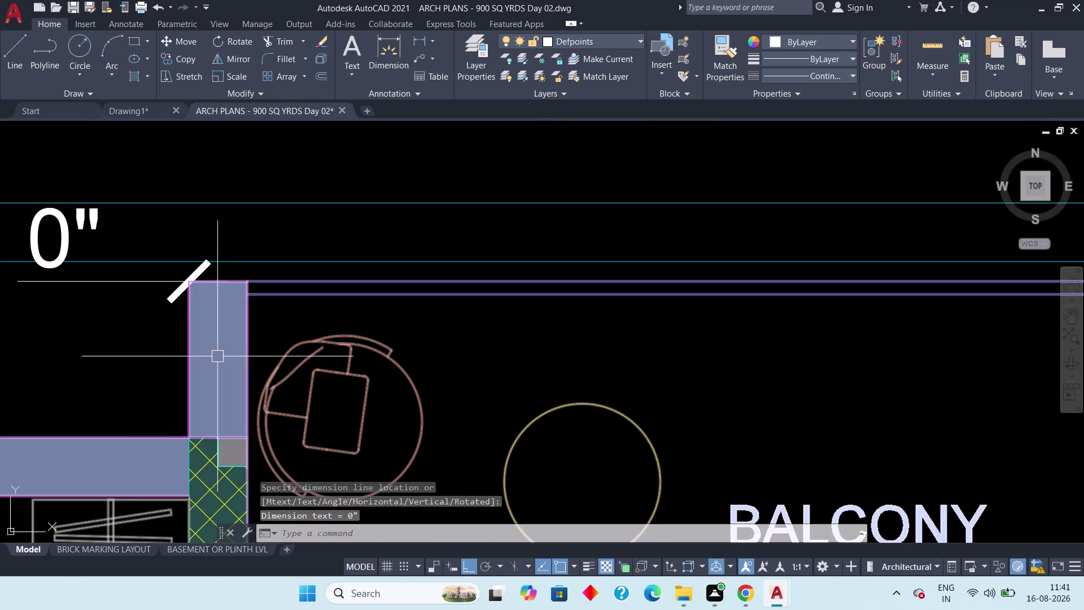
middle_drag(218, 356, 289, 434)
scroll(down, 3)
scroll(down, 3)
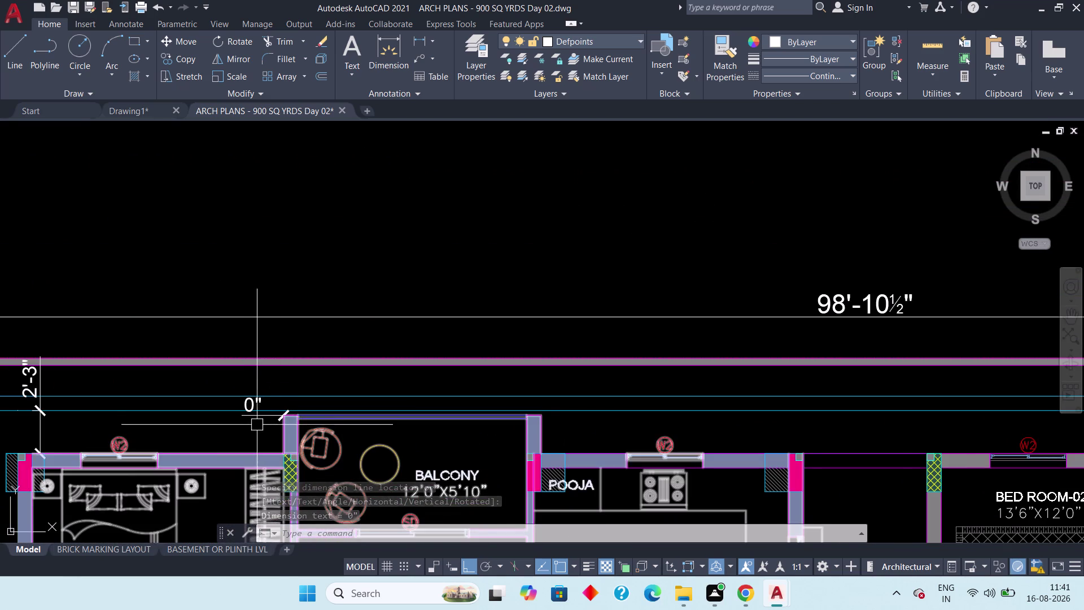
scroll(up, 3)
Delete the mistaken zero-length dimension.
key(Escape)
key(Escape)
click(253, 389)
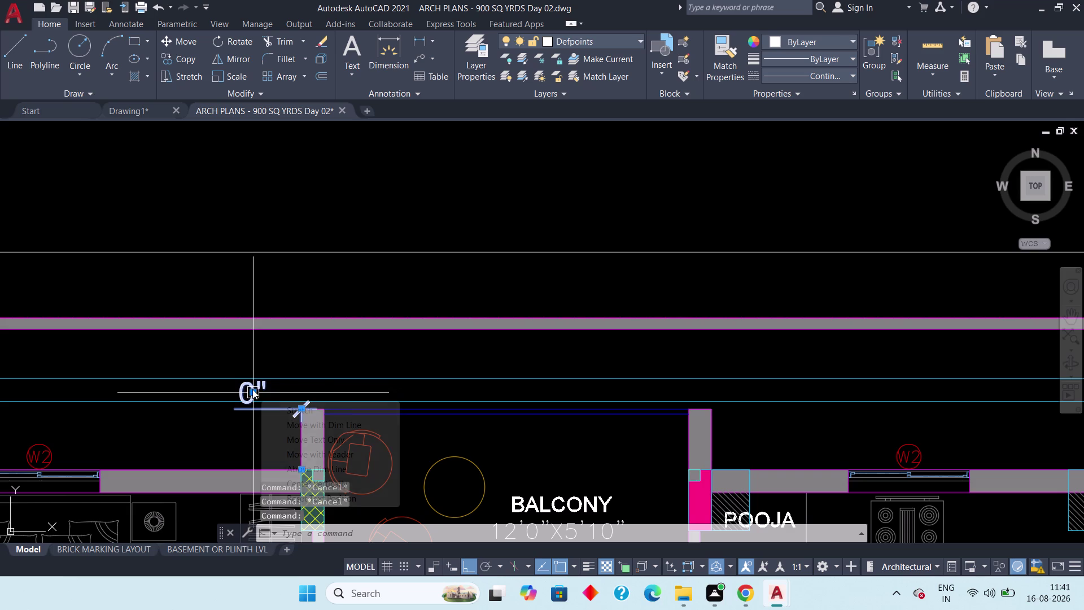
key(Delete)
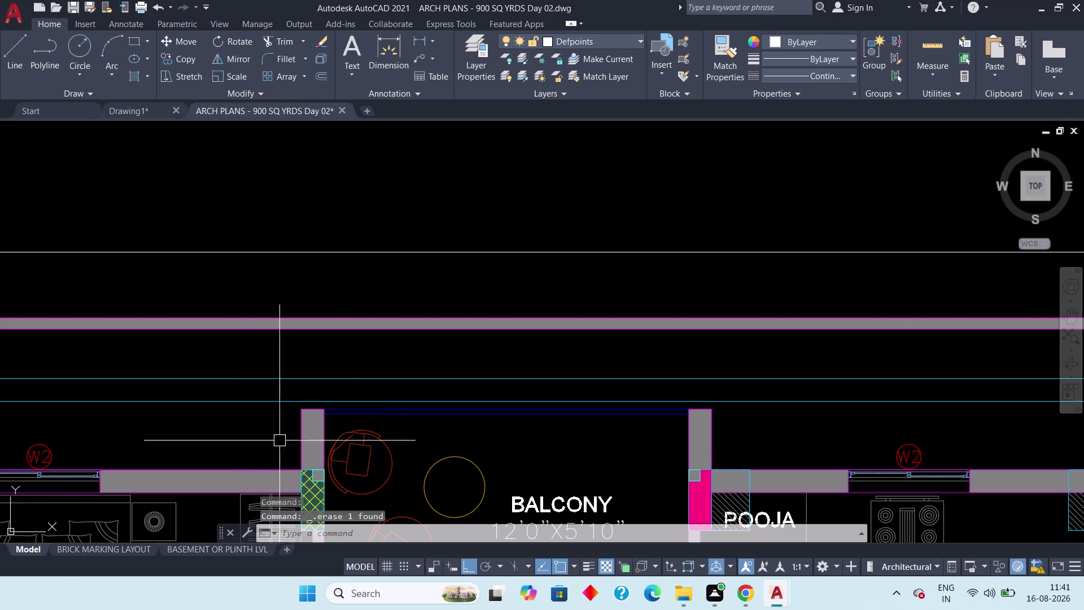
Dimension the 2' gap between the balcony wall and the boundary.
click(416, 41)
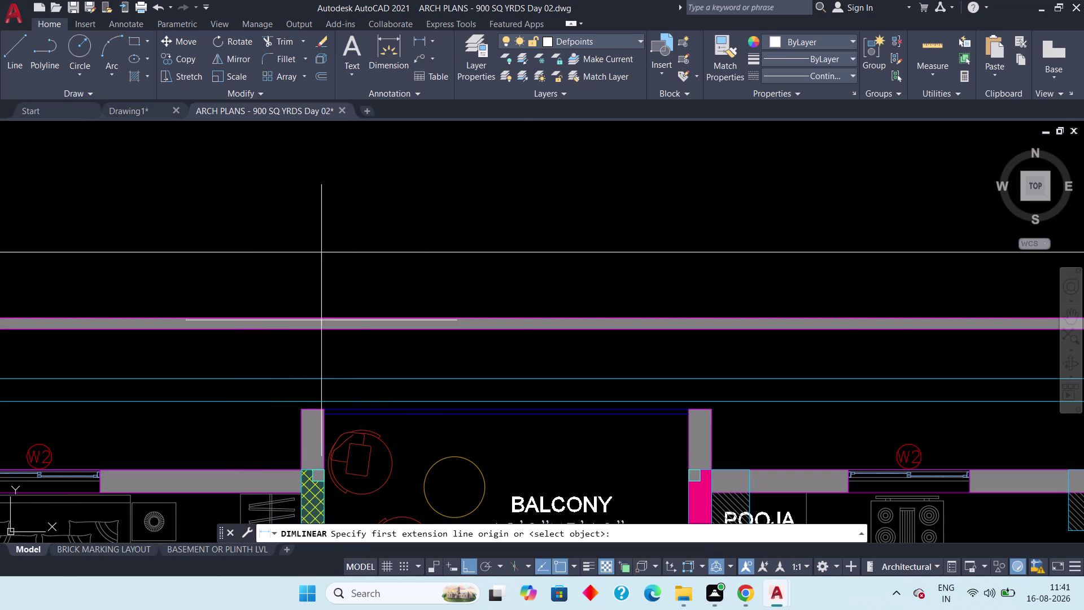
scroll(up, 3)
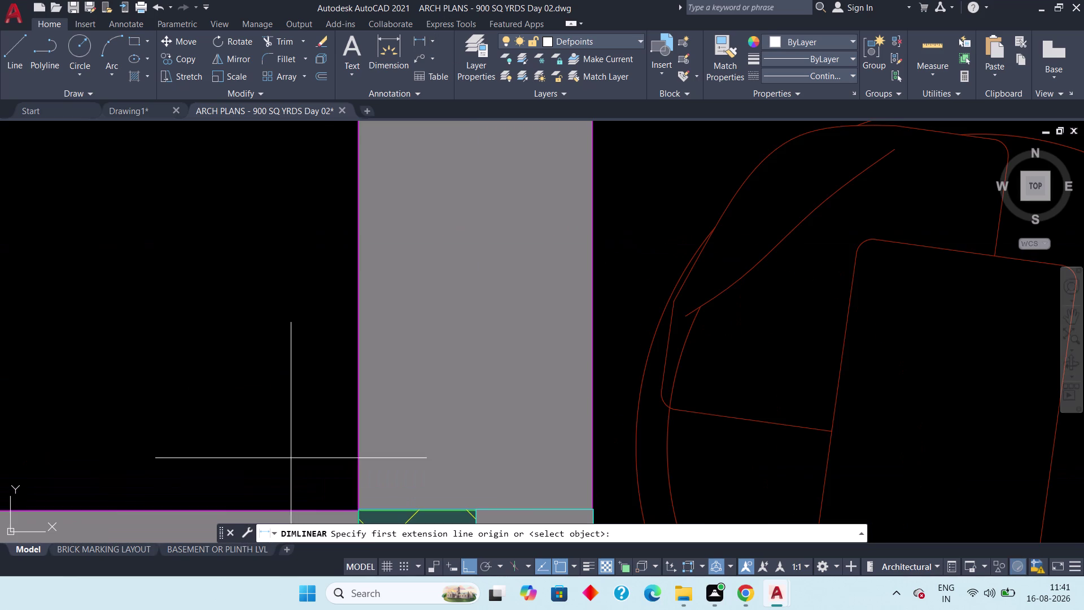
click(354, 505)
scroll(down, 3)
middle_drag(345, 421, 344, 435)
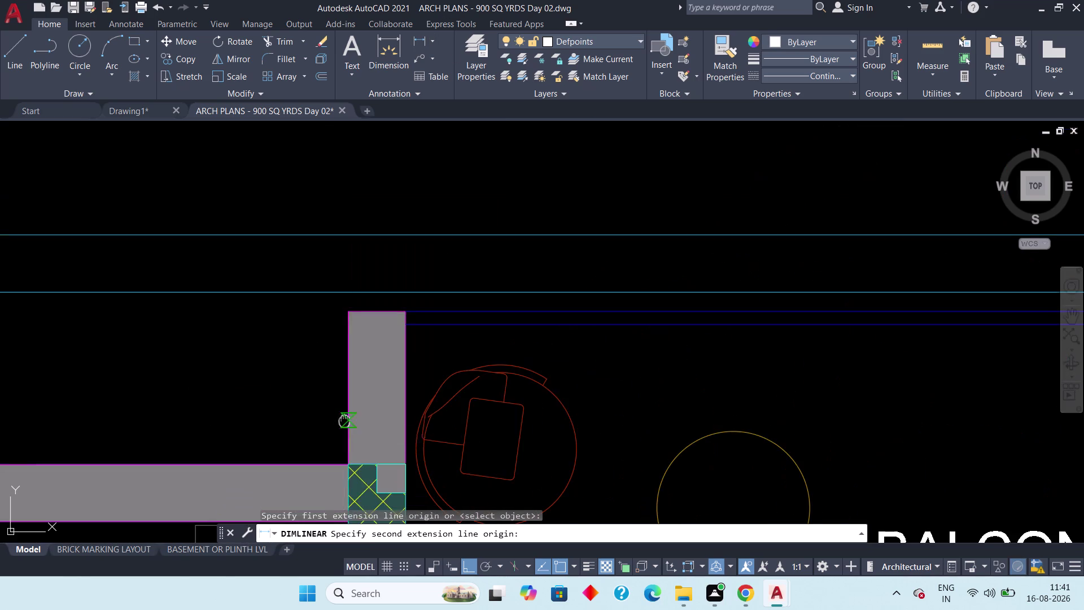
middle_drag(345, 434, 344, 462)
click(347, 354)
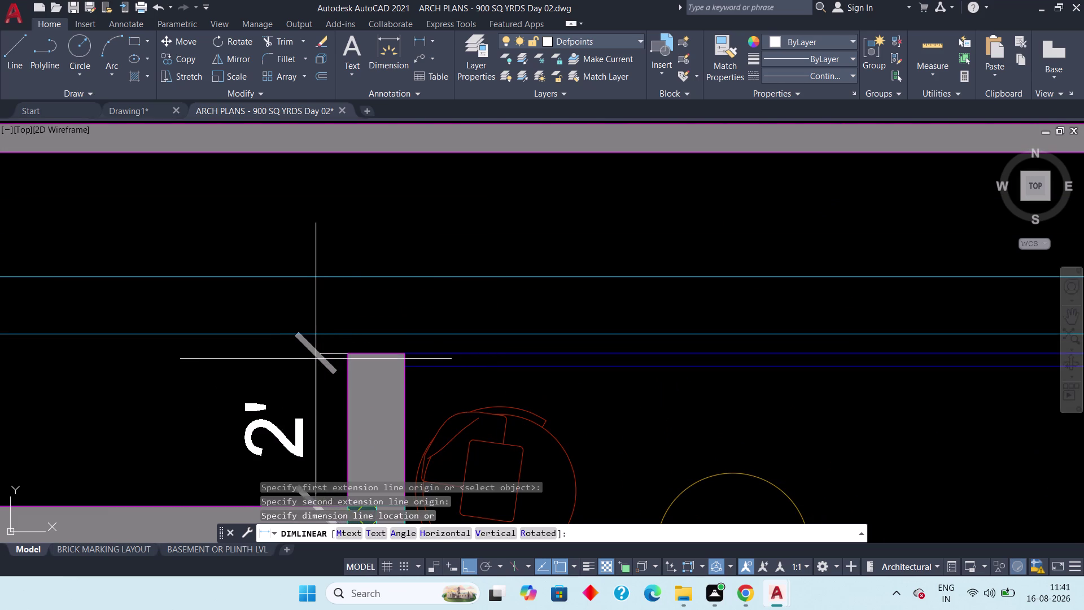
click(310, 358)
Zoom over the plan, then return to Drawing1.
scroll(down, 3)
scroll(up, 3)
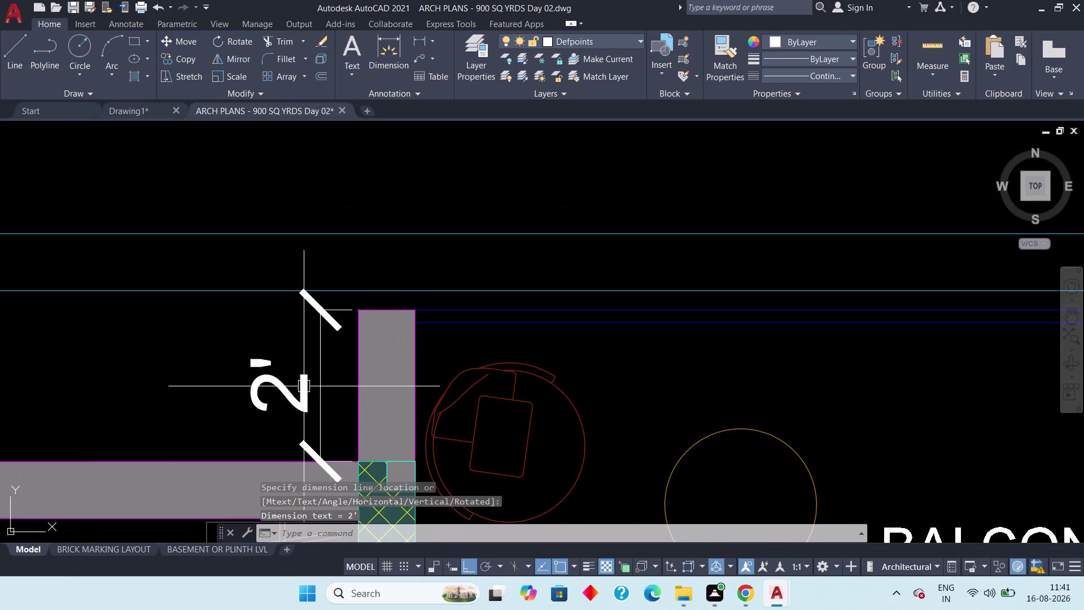
scroll(down, 3)
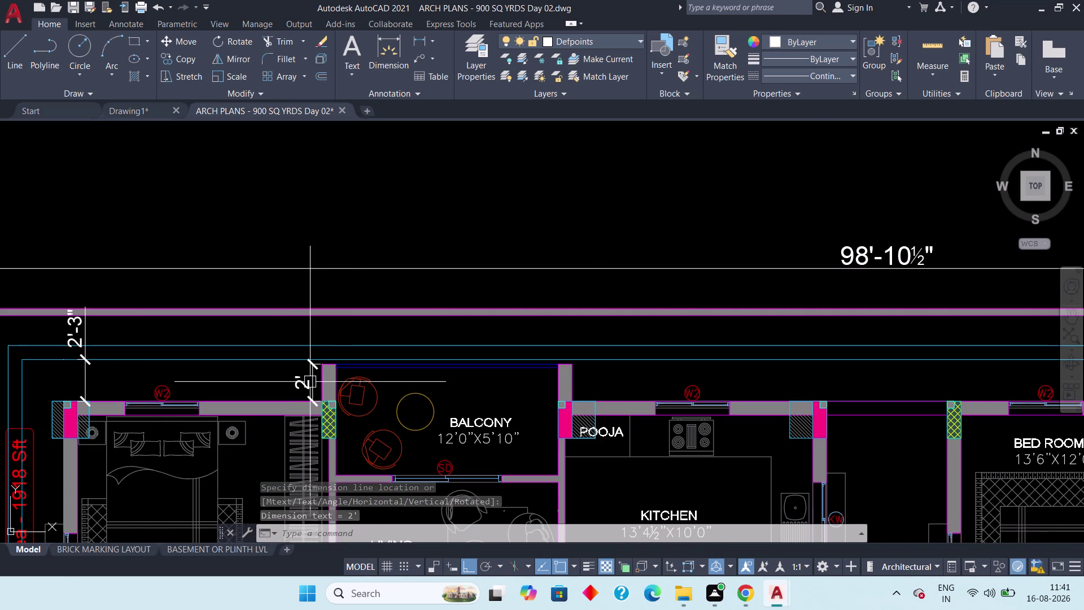
scroll(down, 3)
scroll(up, 3)
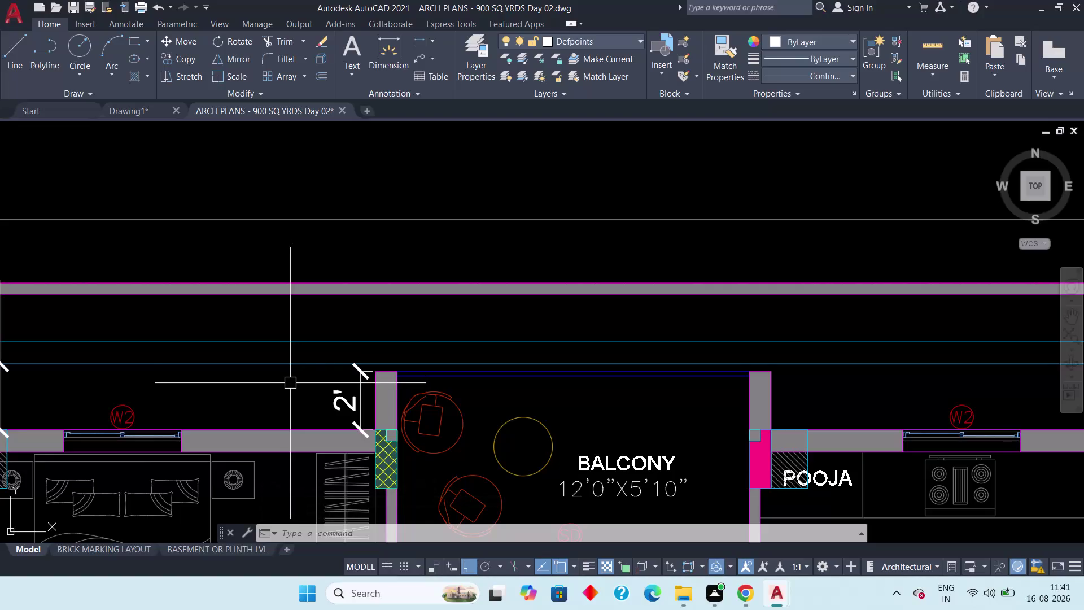
scroll(down, 3)
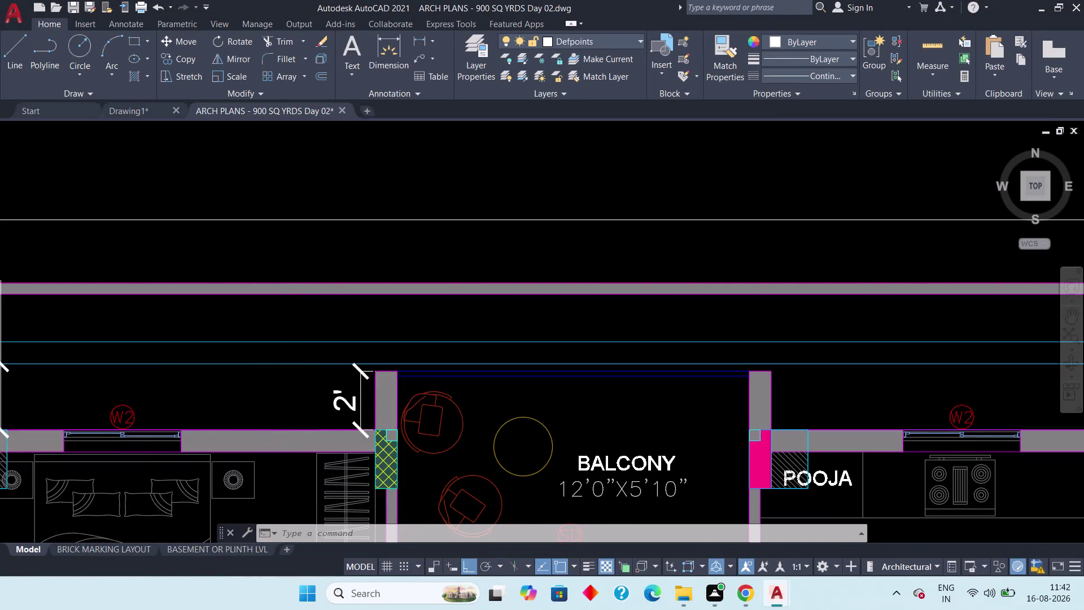
scroll(down, 3)
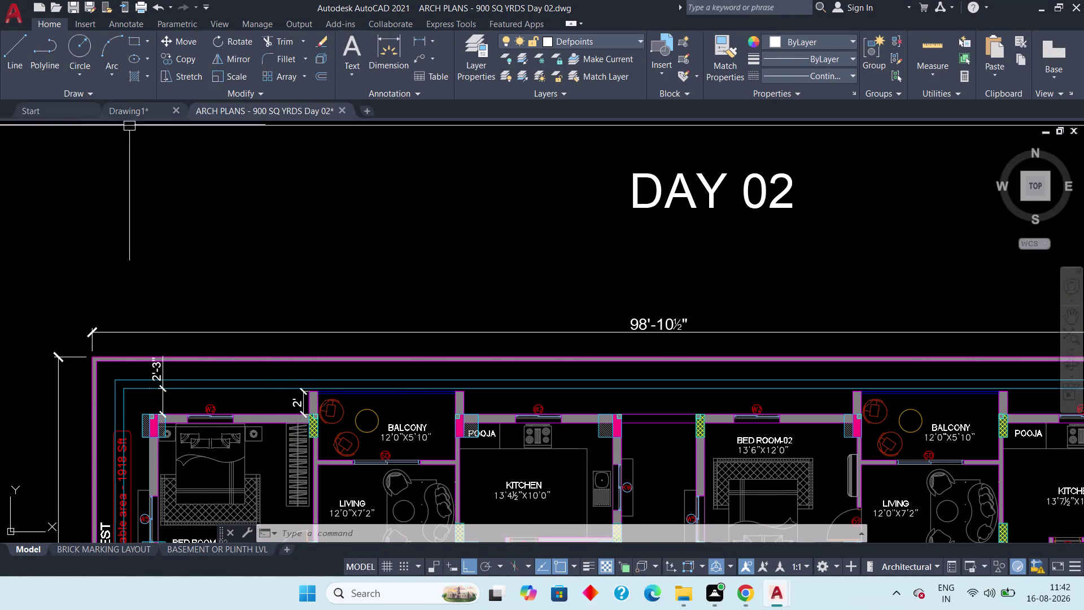
click(133, 109)
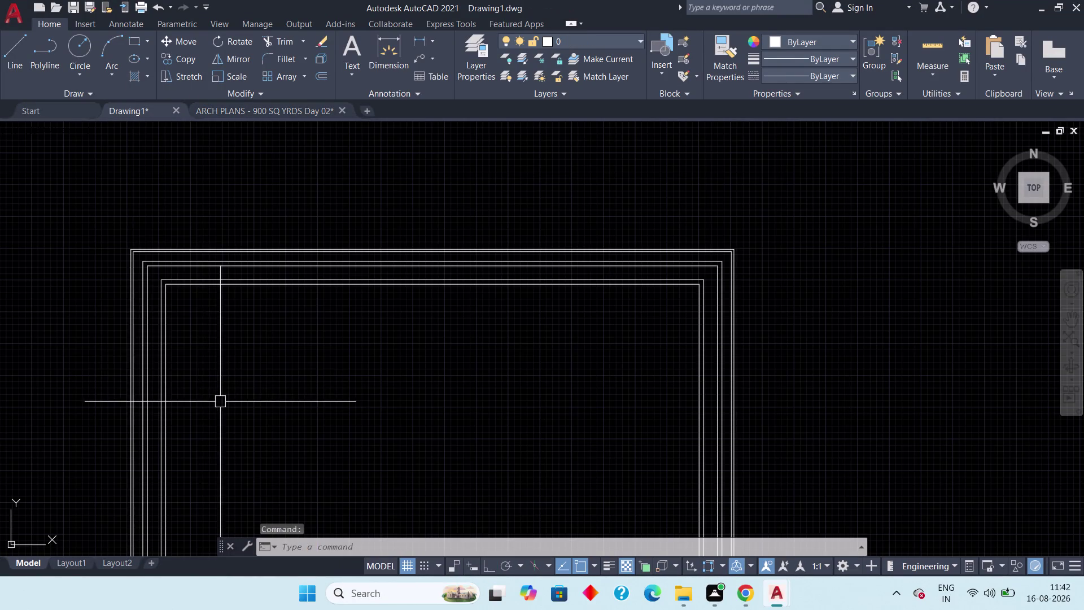
Review the Day 02 plan, then return to Drawing1.
click(236, 113)
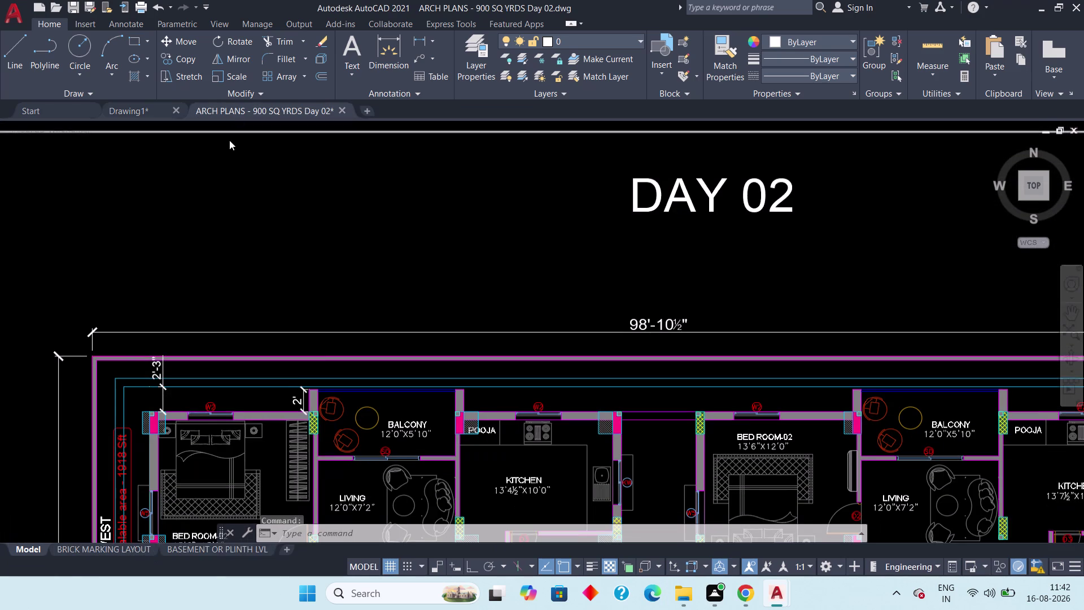
middle_drag(204, 431, 199, 317)
scroll(up, 3)
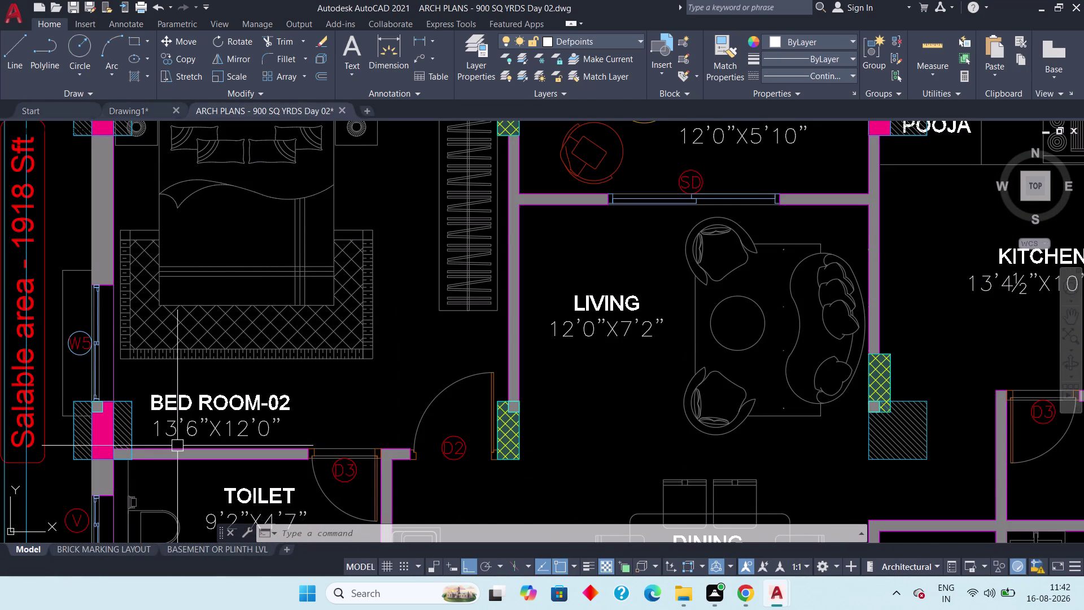
scroll(down, 3)
click(129, 108)
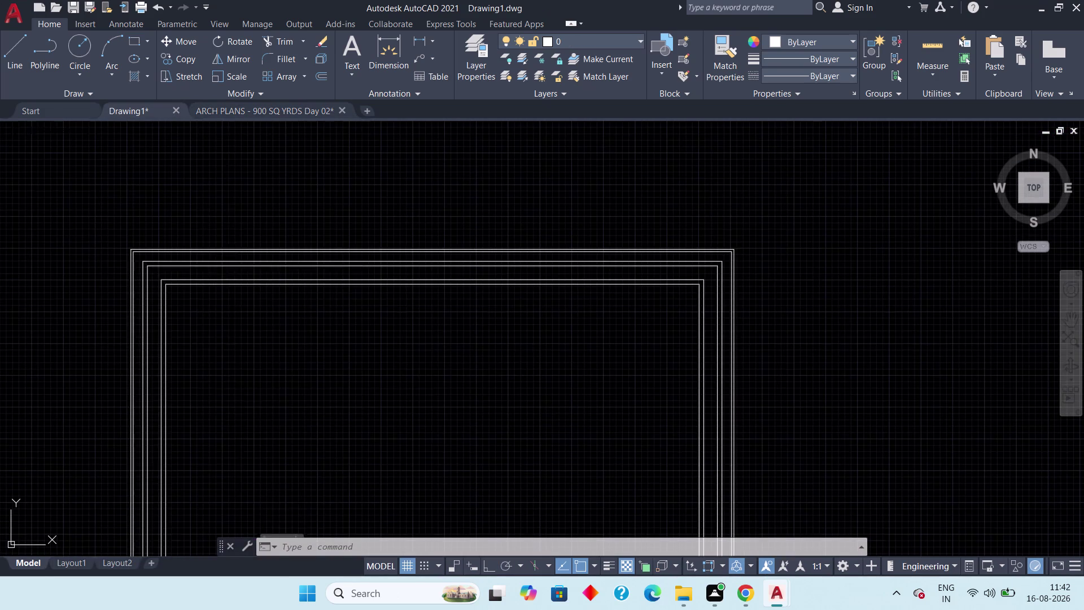
Explode the innermost setback rectangle into separate lines and check one side.
scroll(up, 3)
click(138, 342)
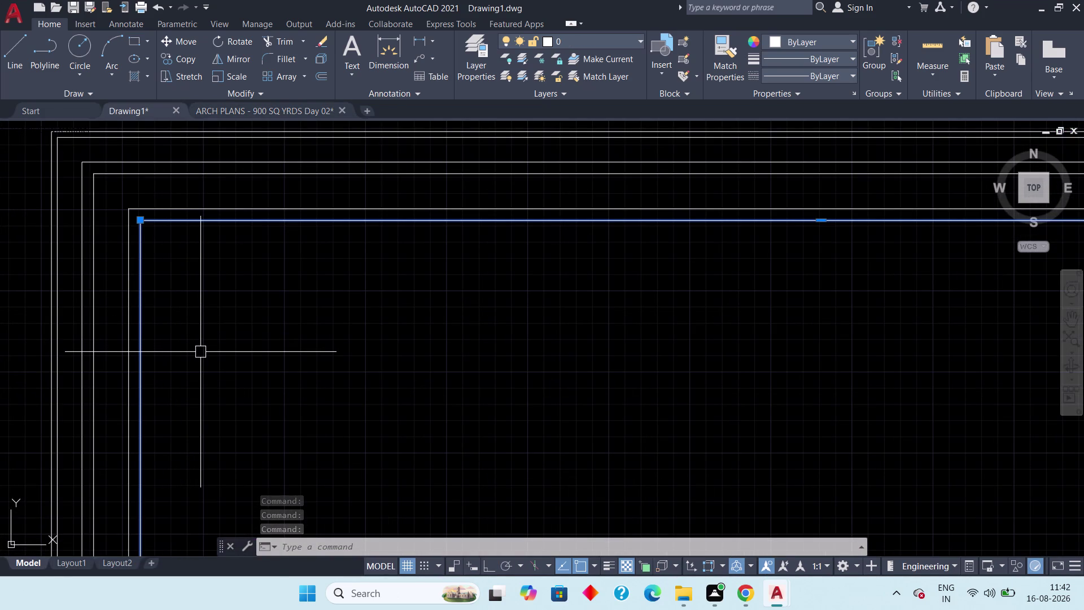
text(ex)
key(p)
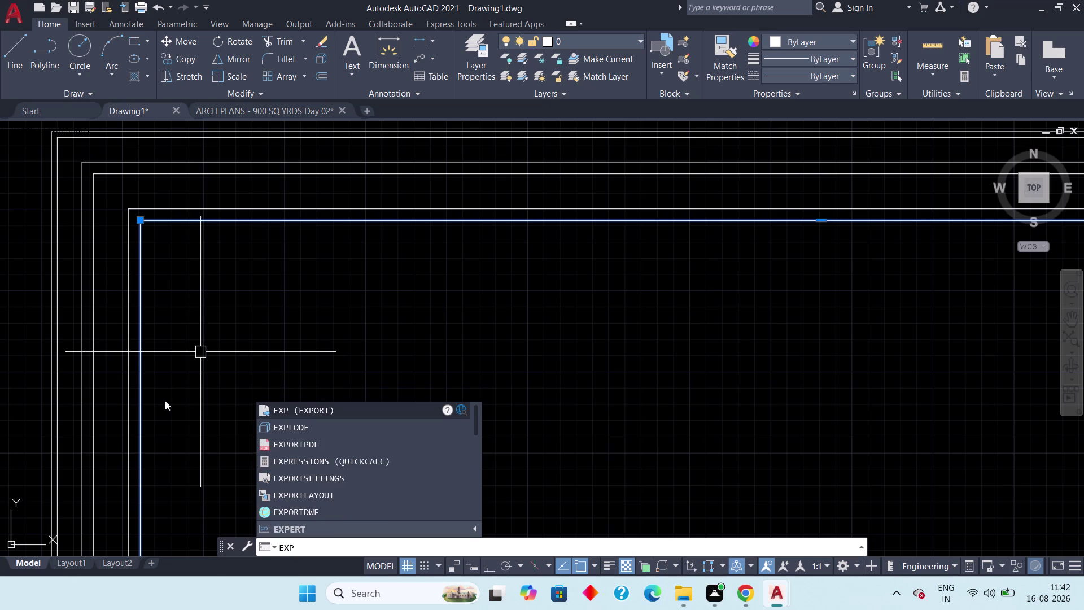
click(286, 427)
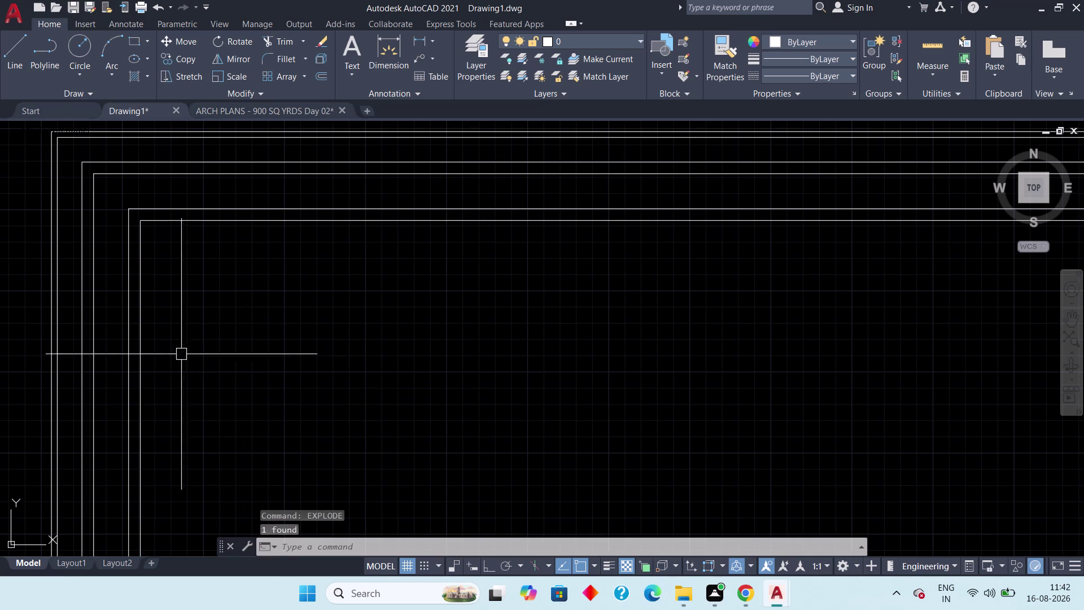
click(142, 355)
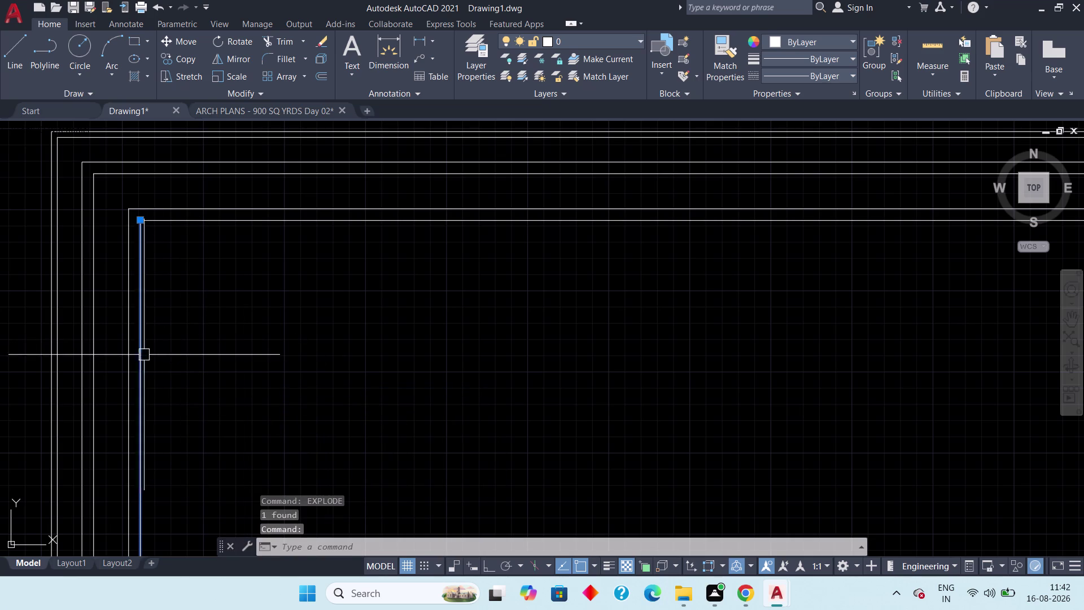
key(Escape)
key(Escape)
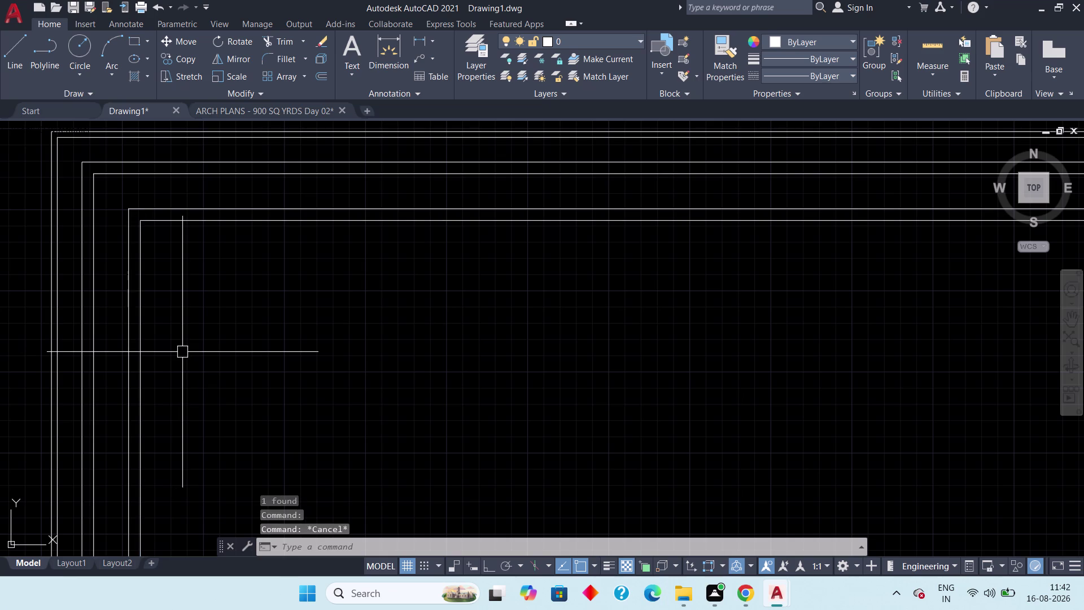
Offset the inner left boundary line 13'-6" to the right.
key(o)
text(ff)
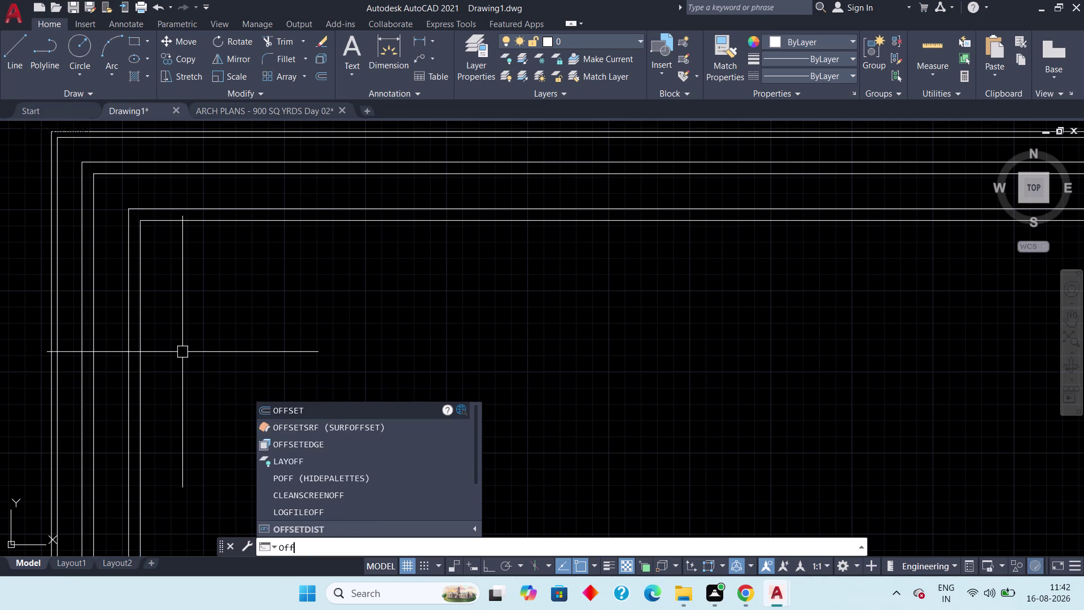
key(space)
text(13')
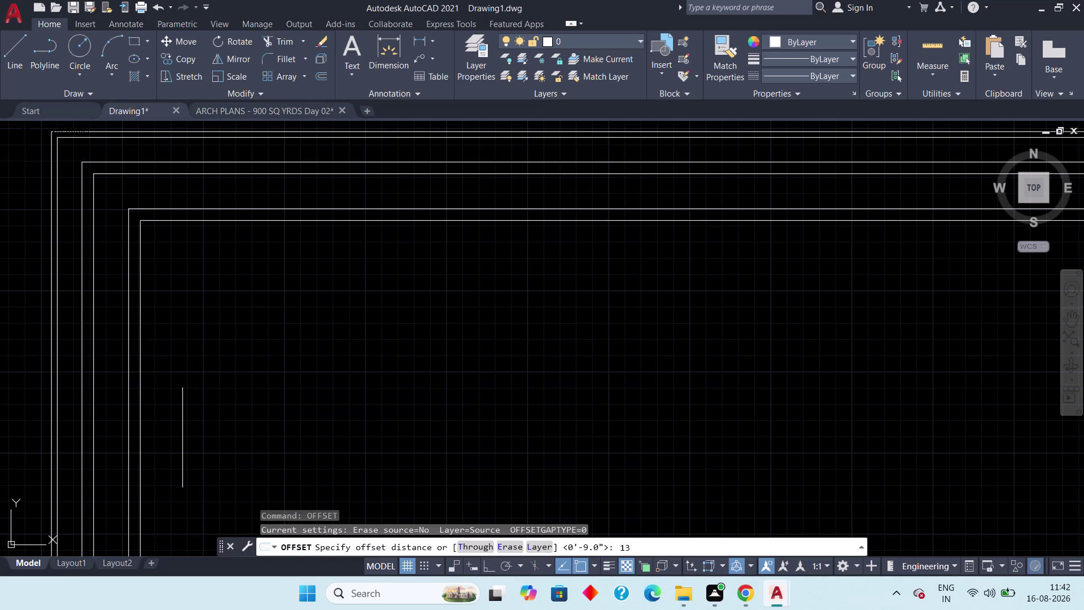
key(6)
text(")
key(space)
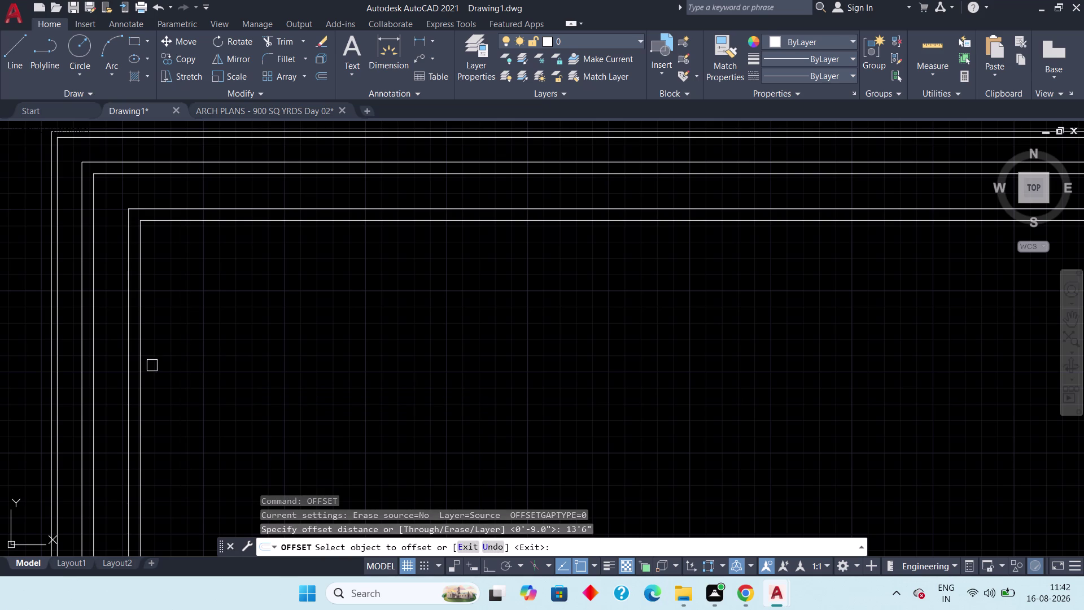
click(141, 376)
click(230, 352)
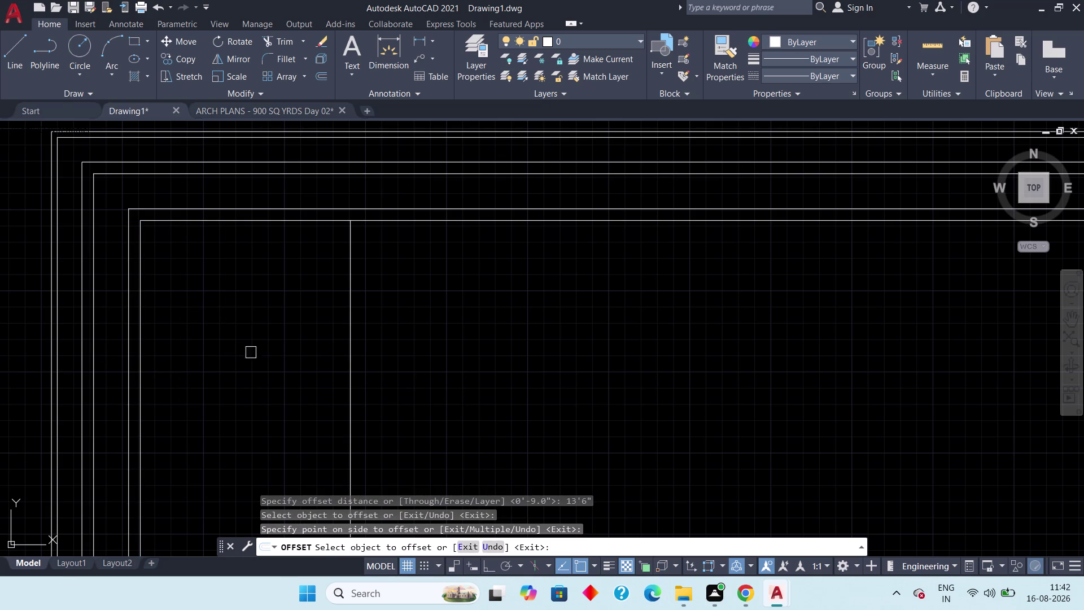
key(Escape)
Add a 4.5" parallel copy beside the vertical room line for wall thickness.
key(space)
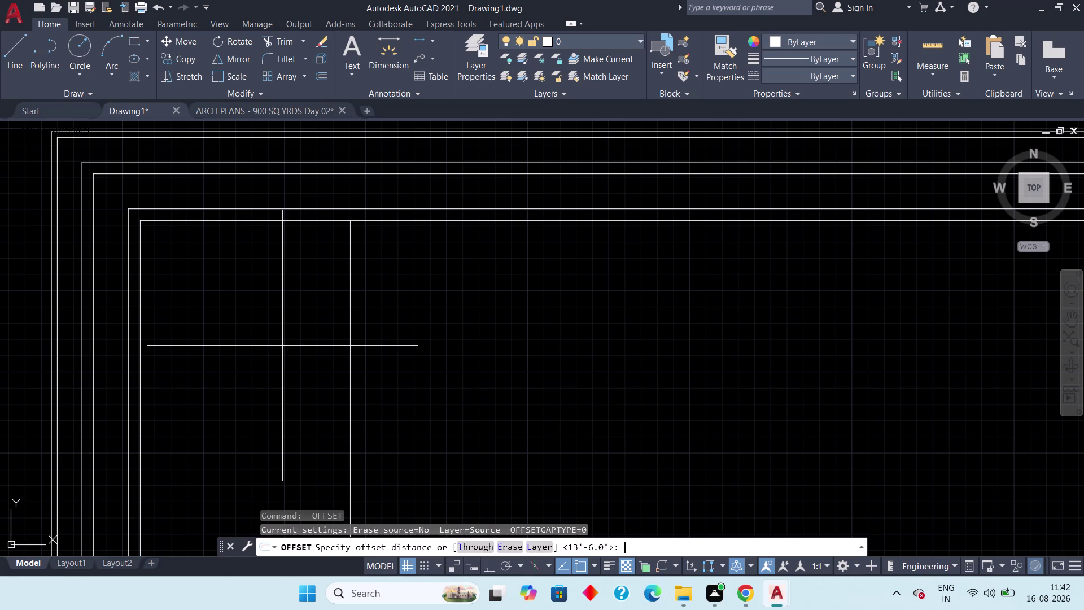
text(4.5)
text(")
key(space)
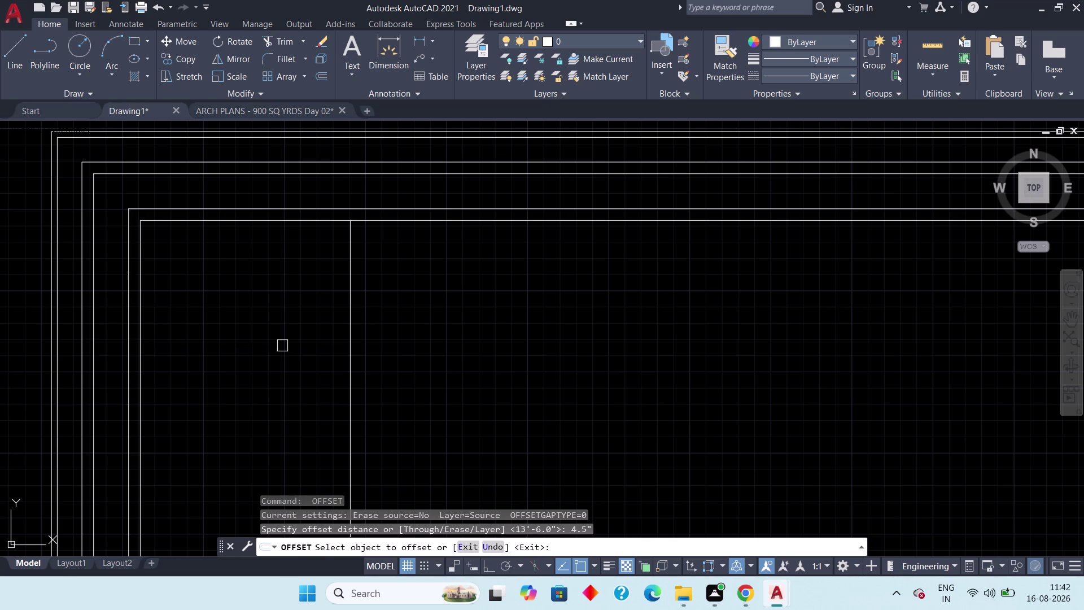
scroll(up, 3)
click(366, 323)
click(428, 314)
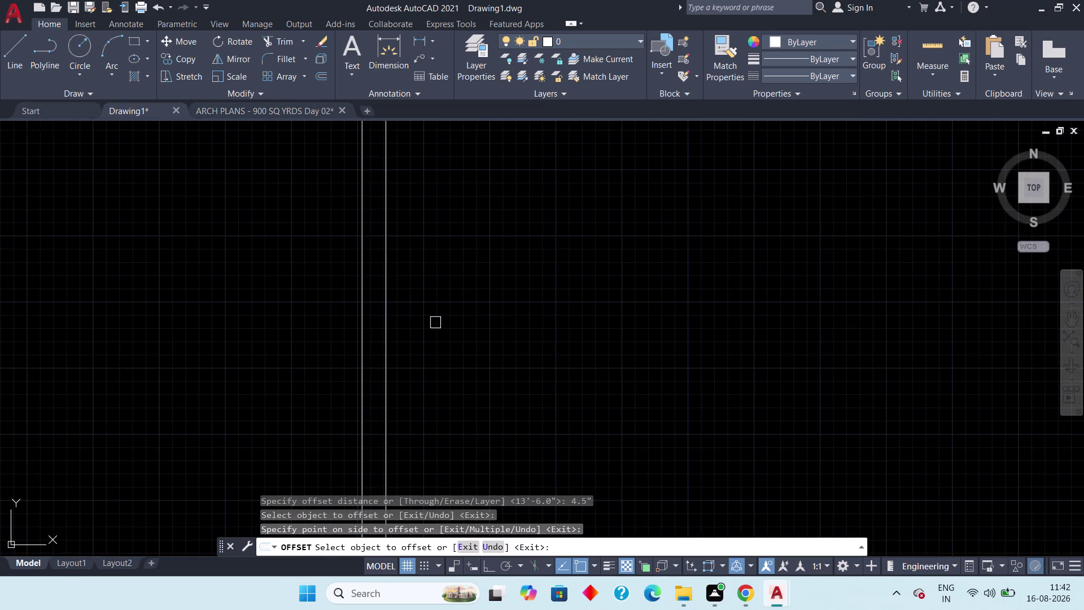
scroll(down, 3)
middle_drag(392, 304, 419, 331)
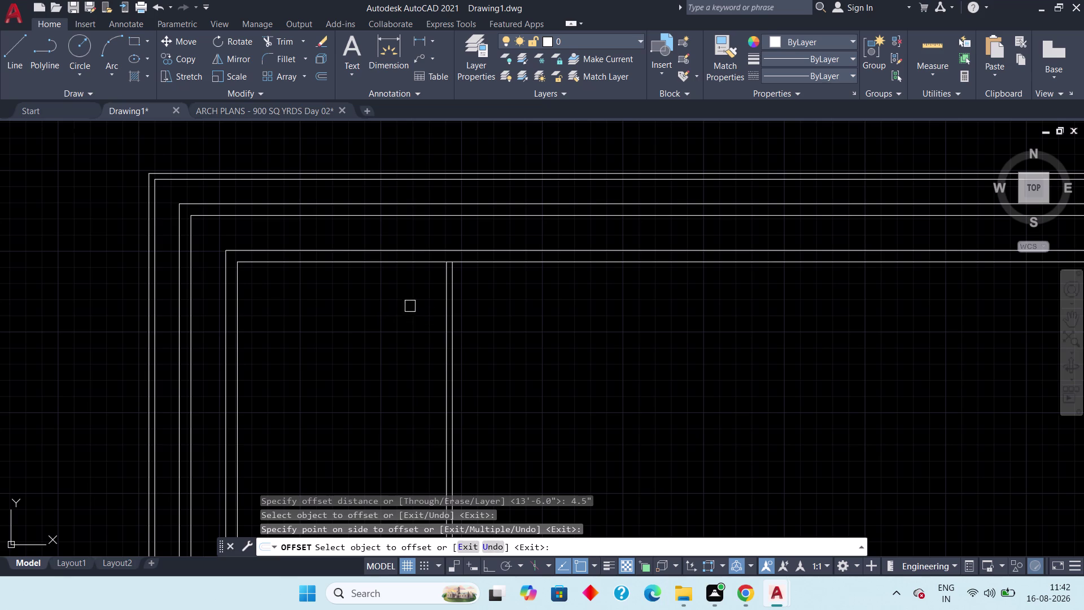
key(Escape)
Offset the inner vertical wall line 12' to the right.
click(235, 107)
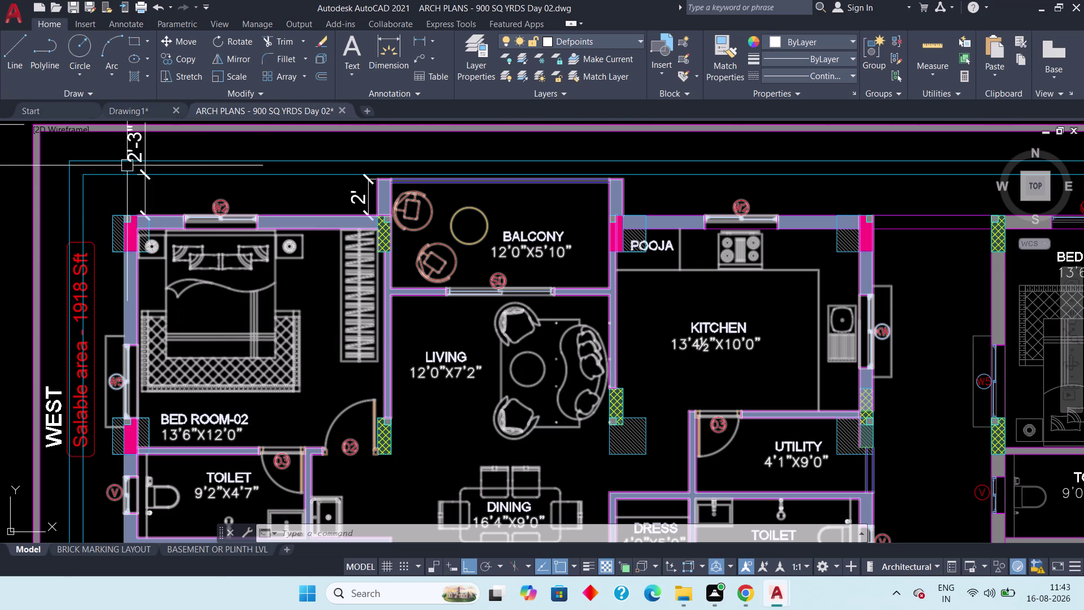
click(123, 113)
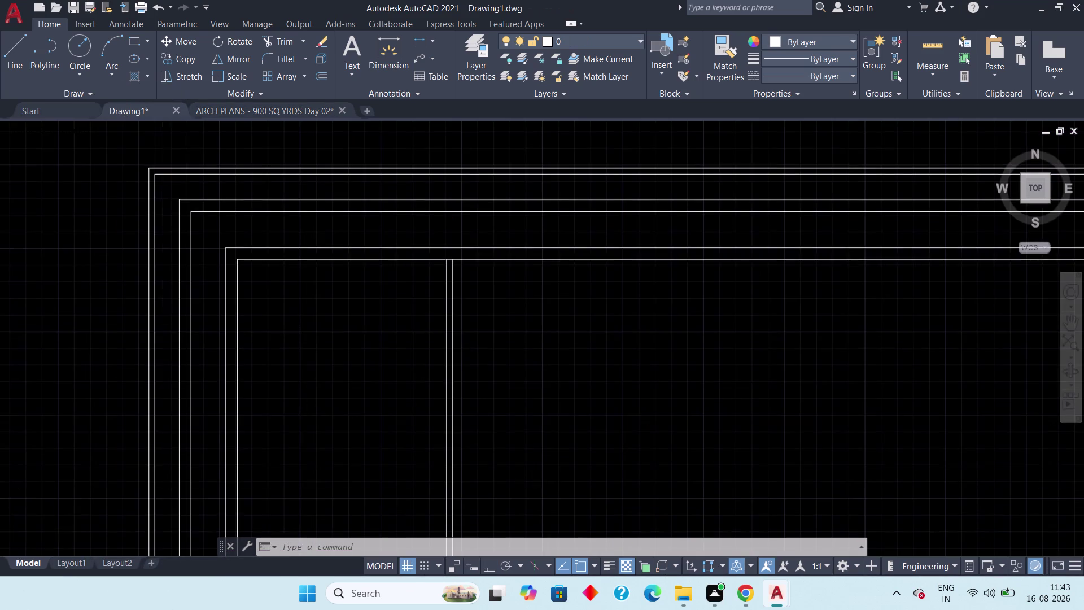
middle_drag(540, 357, 447, 310)
key(Escape)
key(Escape)
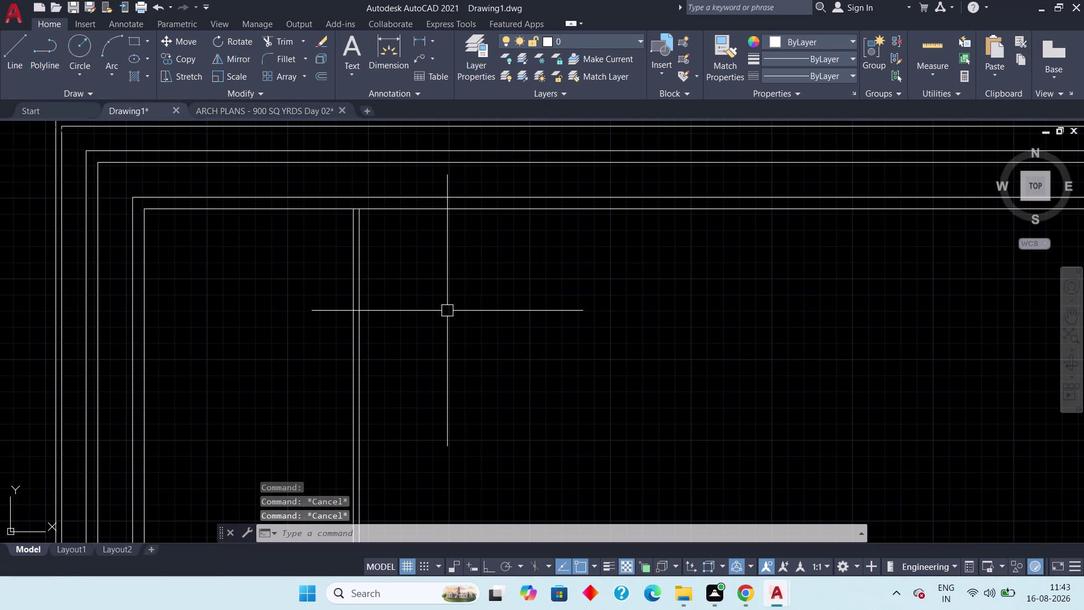
text(off)
key(space)
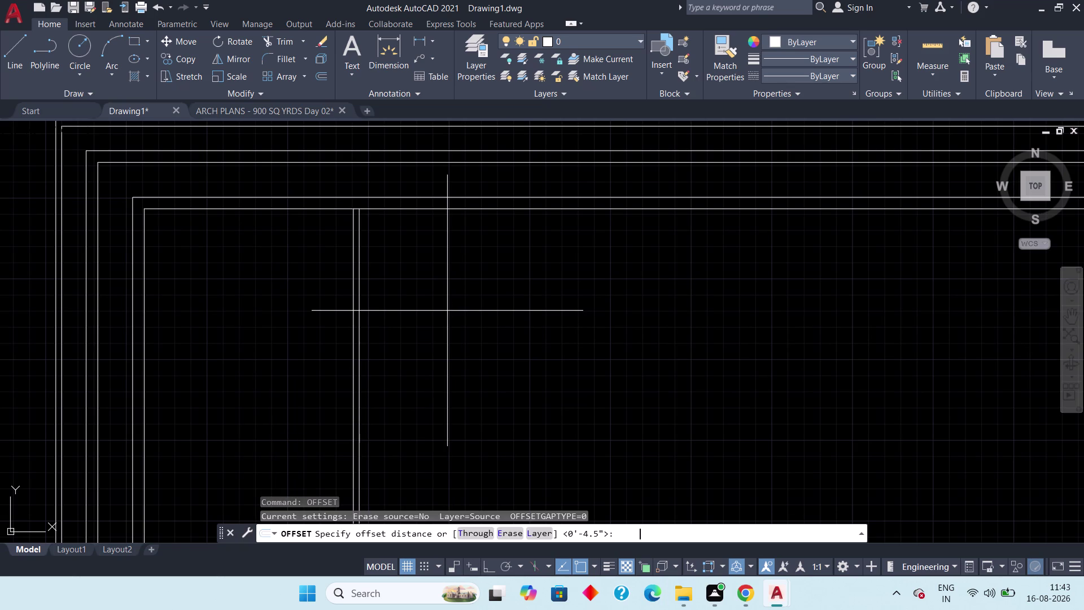
text(12')
key(space)
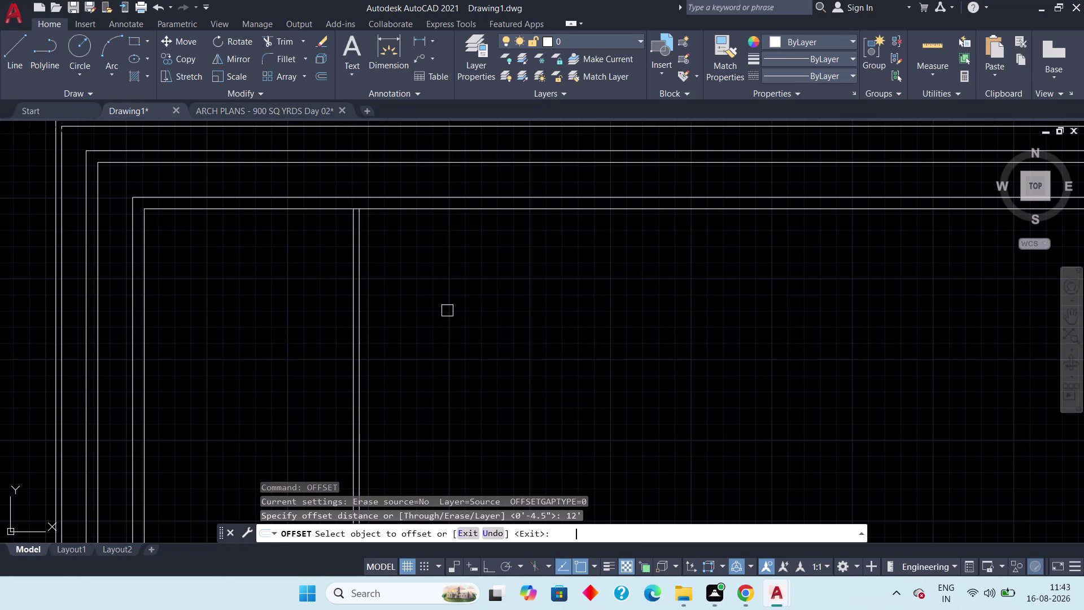
scroll(up, 3)
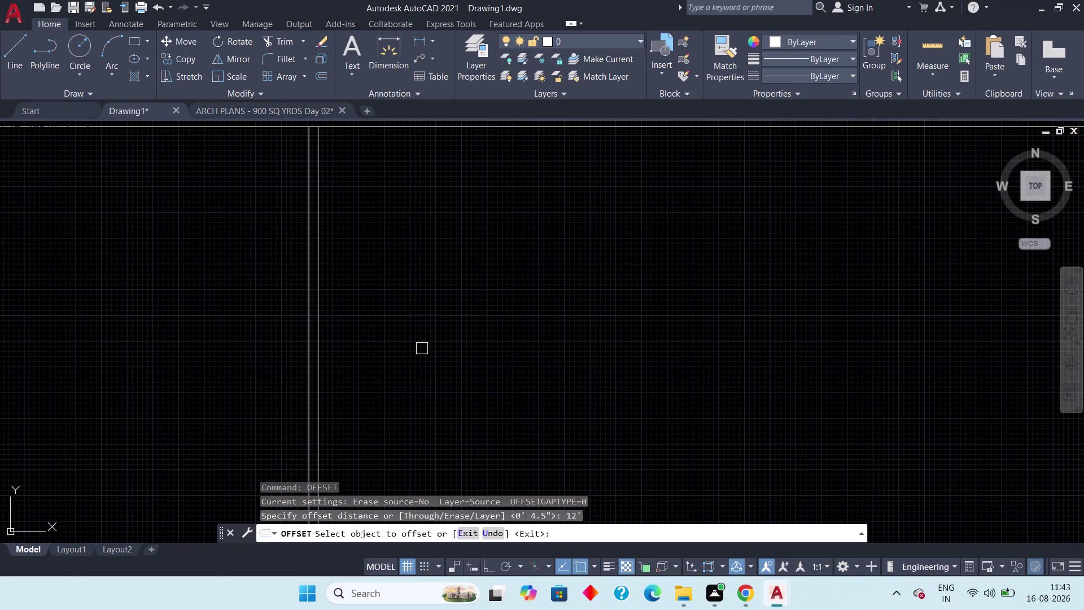
click(322, 388)
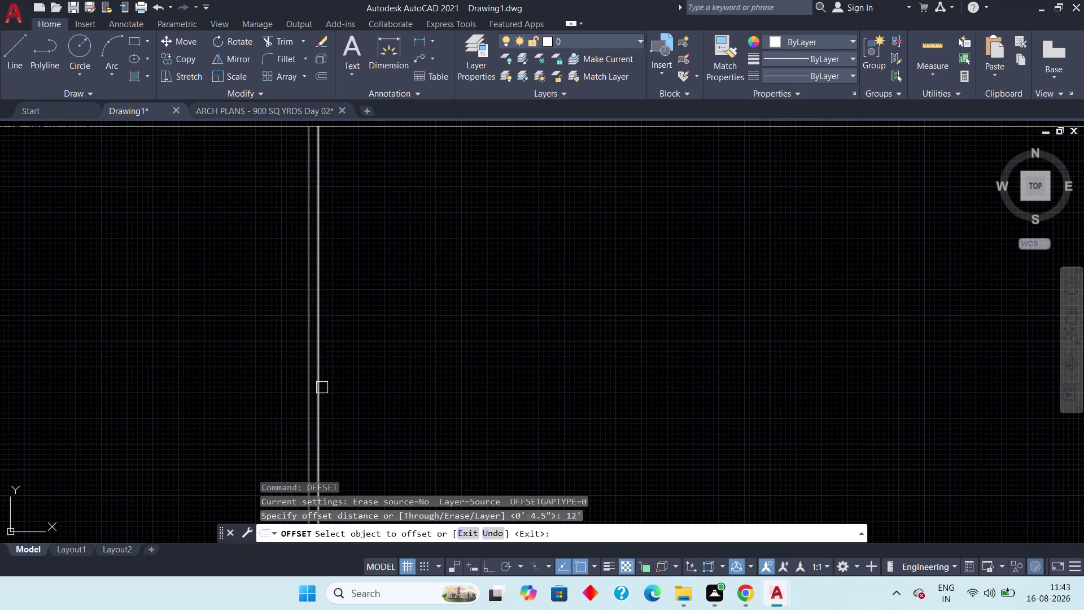
click(406, 382)
scroll(down, 3)
scroll(up, 3)
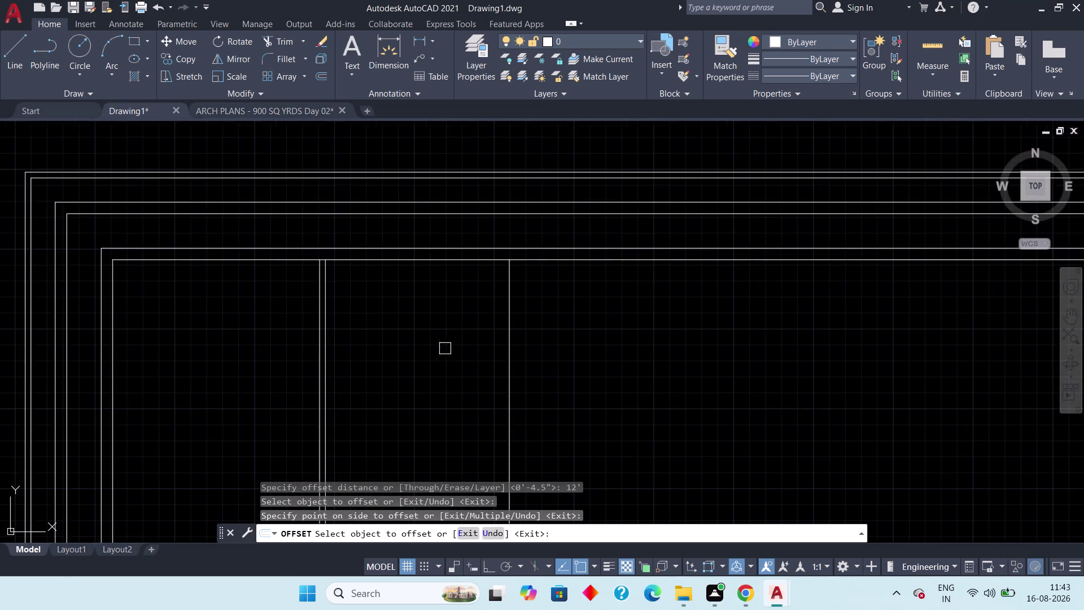
middle_drag(460, 347, 401, 348)
scroll(up, 3)
key(Escape)
middle_drag(419, 345, 377, 341)
scroll(up, 3)
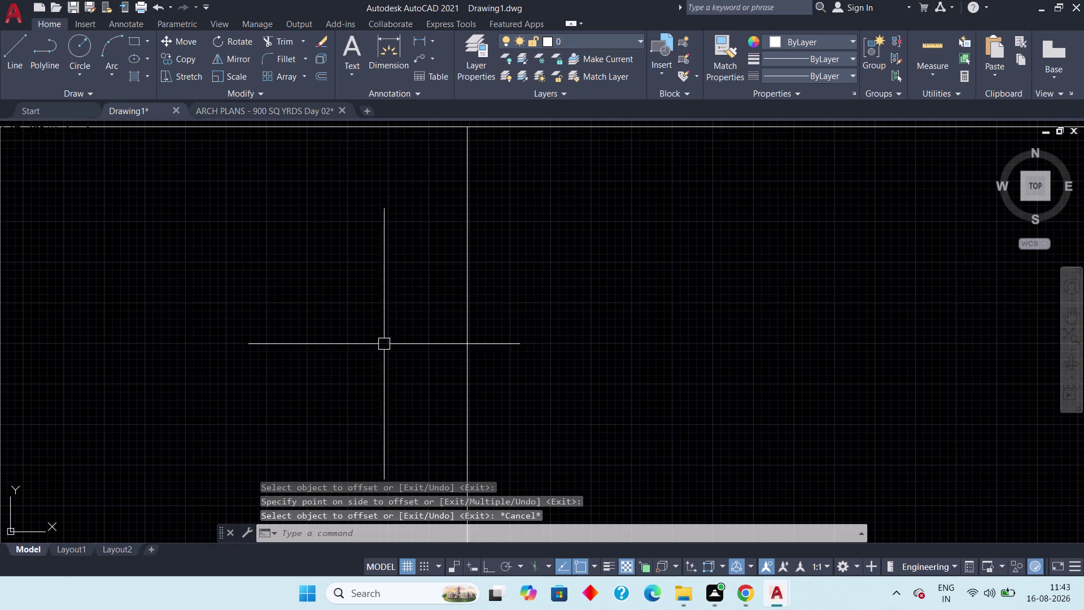
Offset the new 12' line by 4.5" to form the wall, then view the Day 02 plan.
text(off)
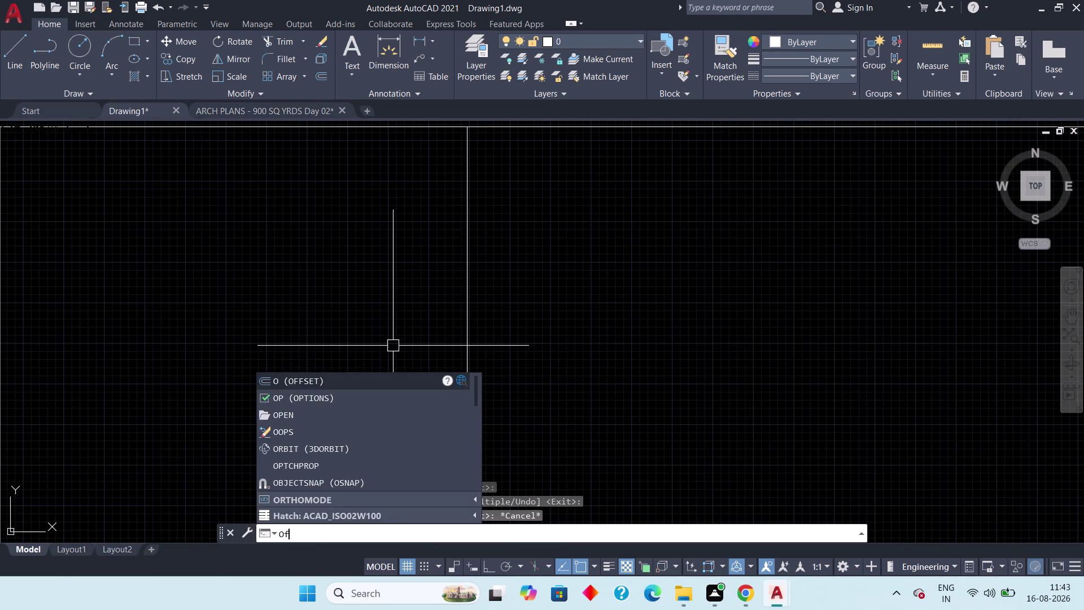
key(space)
text(4.5)
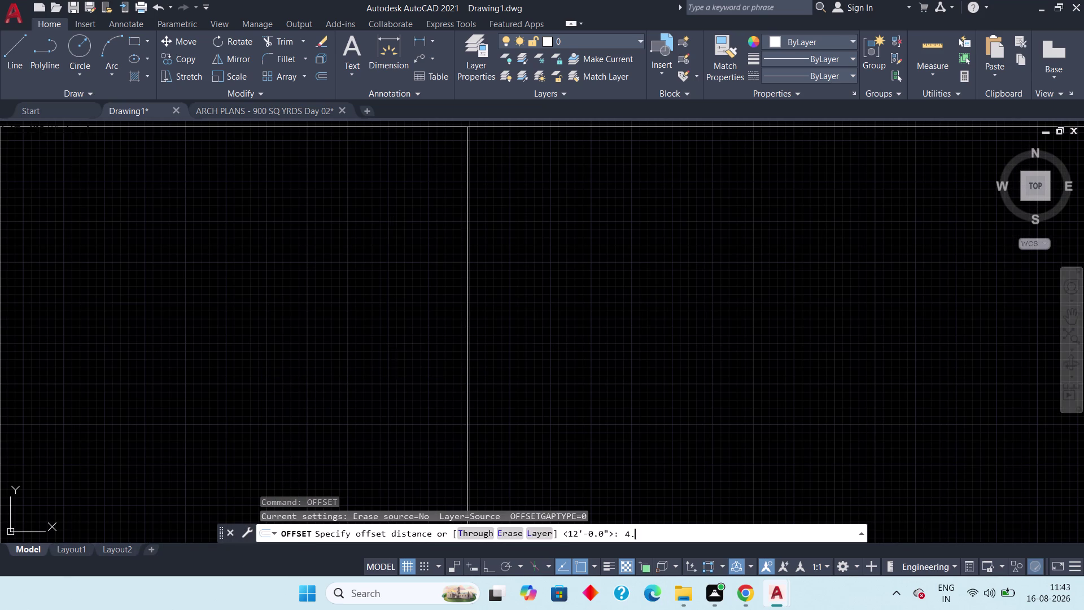
text(")
key(space)
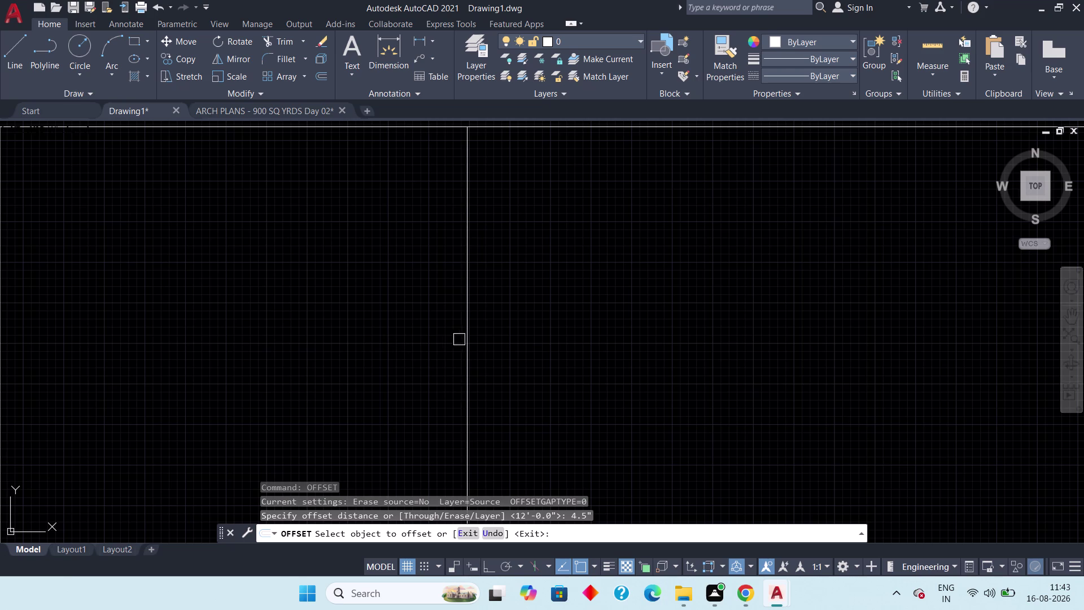
drag(471, 339, 476, 339)
drag(512, 327, 516, 333)
scroll(down, 3)
middle_drag(435, 325, 390, 347)
key(Escape)
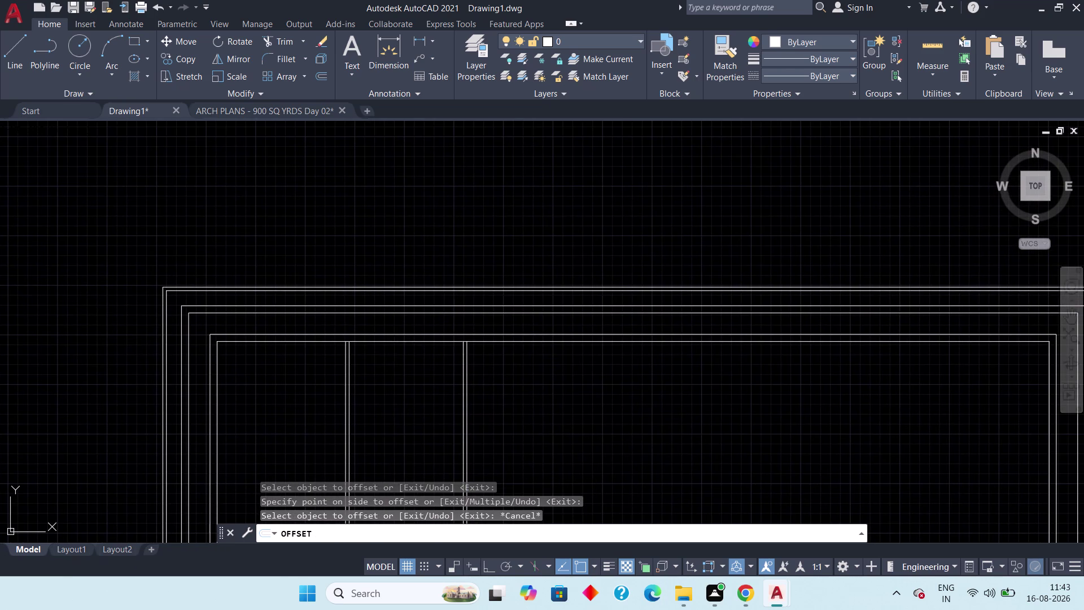
click(246, 111)
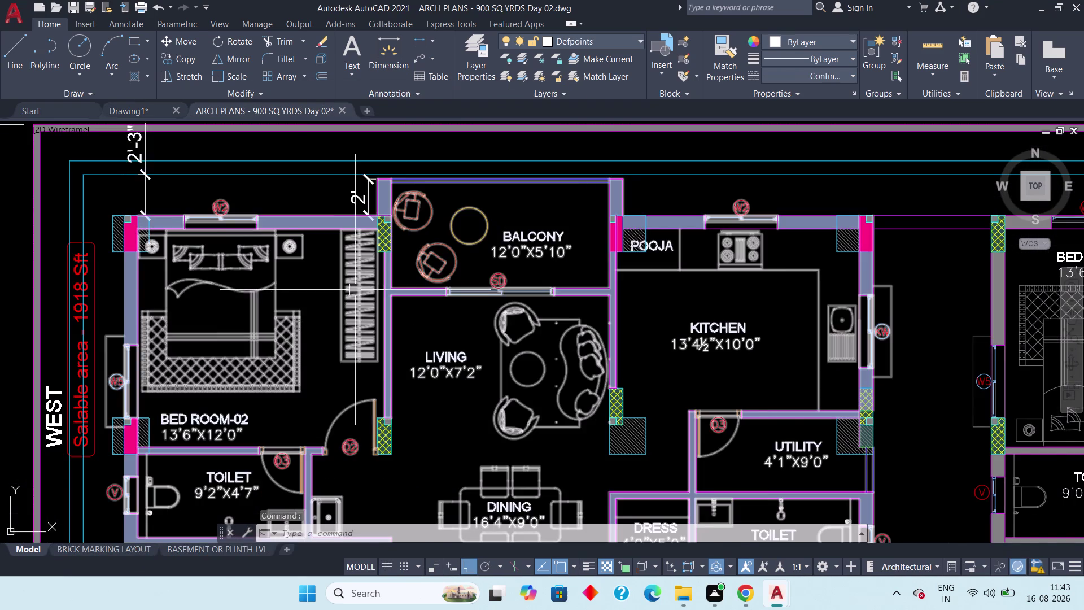
Inspect the Day 02 kitchen, balcony and living rooms of both units, then return to Drawing1.
scroll(down, 3)
middle_drag(477, 330, 378, 326)
scroll(up, 3)
middle_drag(527, 347, 430, 330)
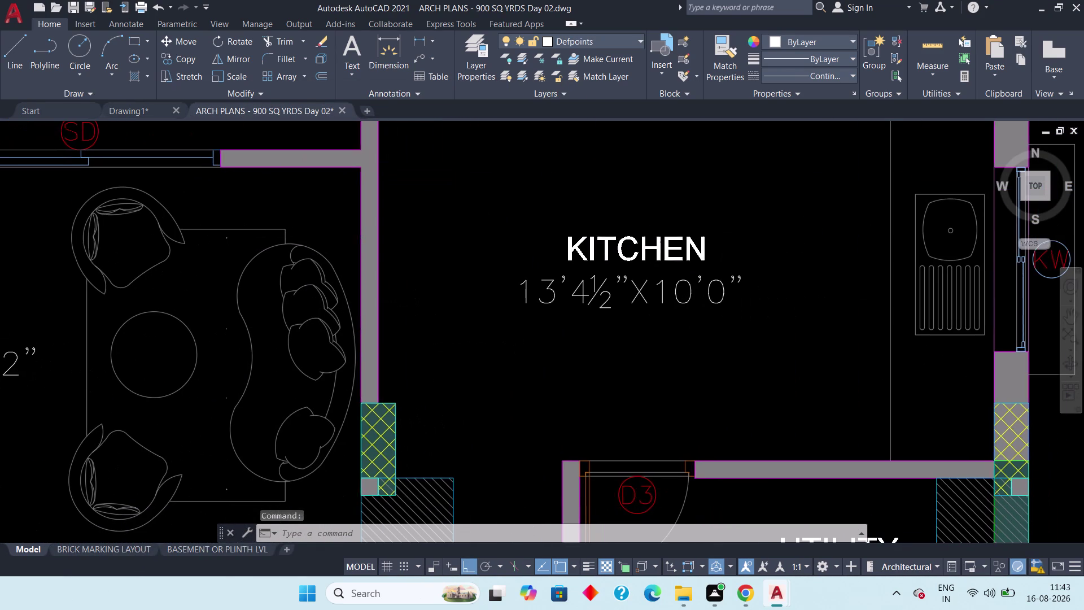
scroll(down, 3)
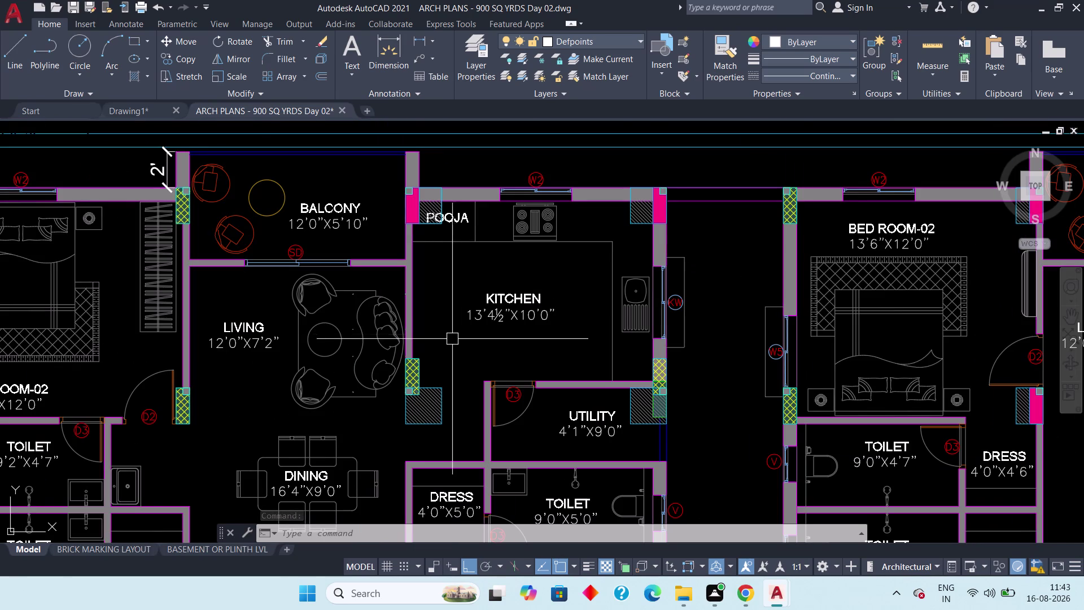
middle_drag(458, 346, 376, 364)
scroll(down, 3)
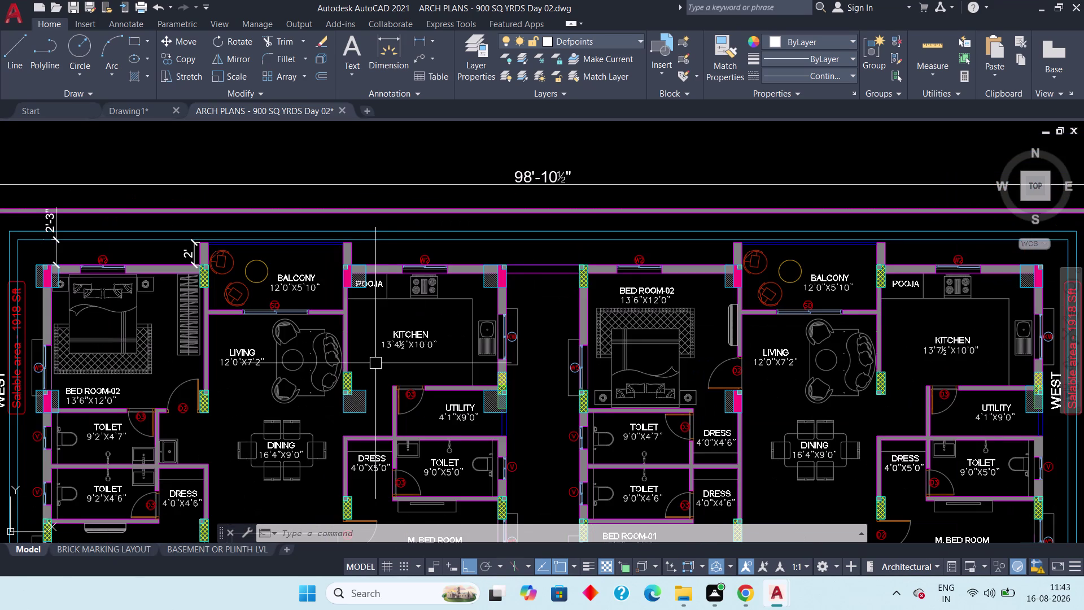
scroll(up, 3)
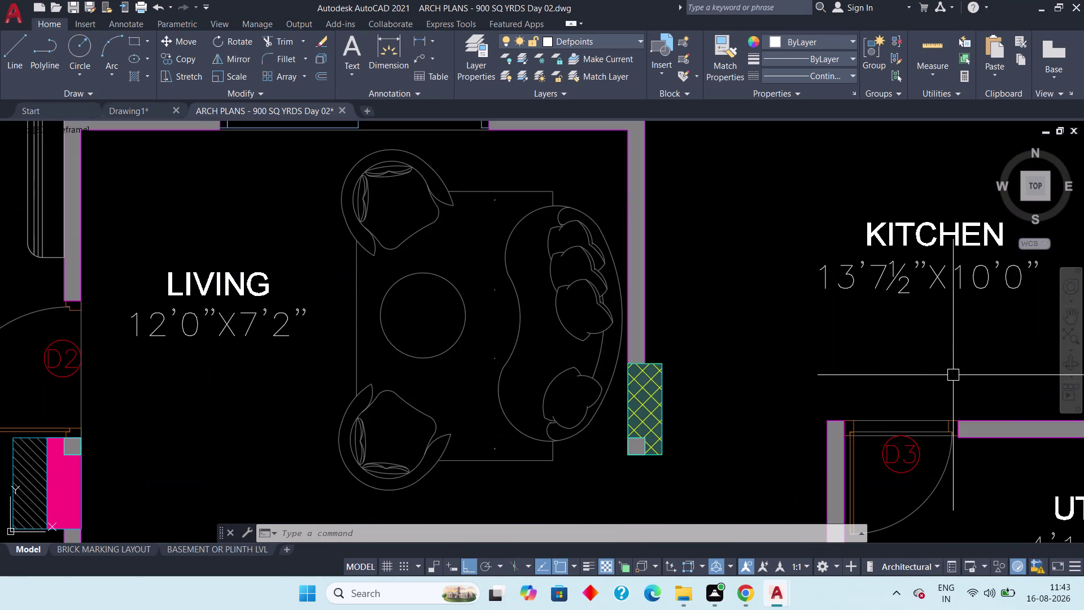
scroll(down, 3)
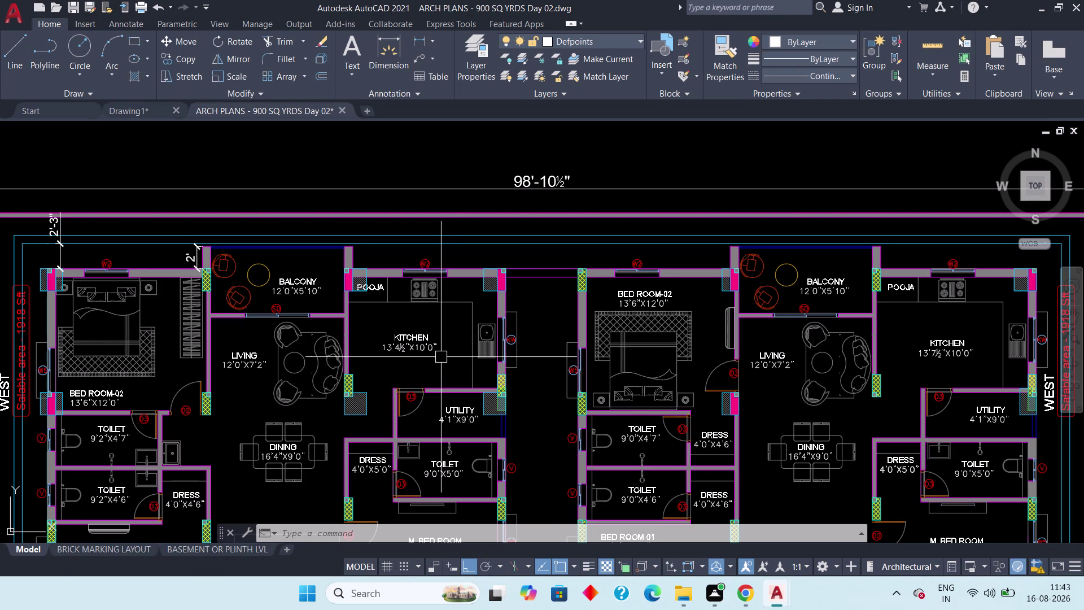
scroll(up, 3)
scroll(down, 3)
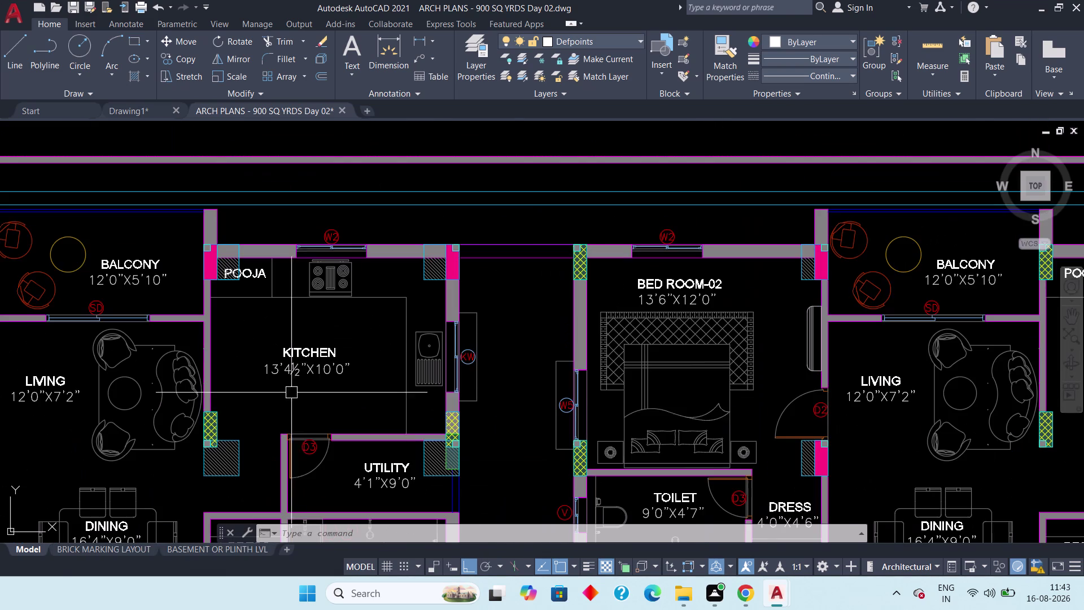
middle_drag(875, 424, 741, 390)
middle_drag(904, 388, 657, 359)
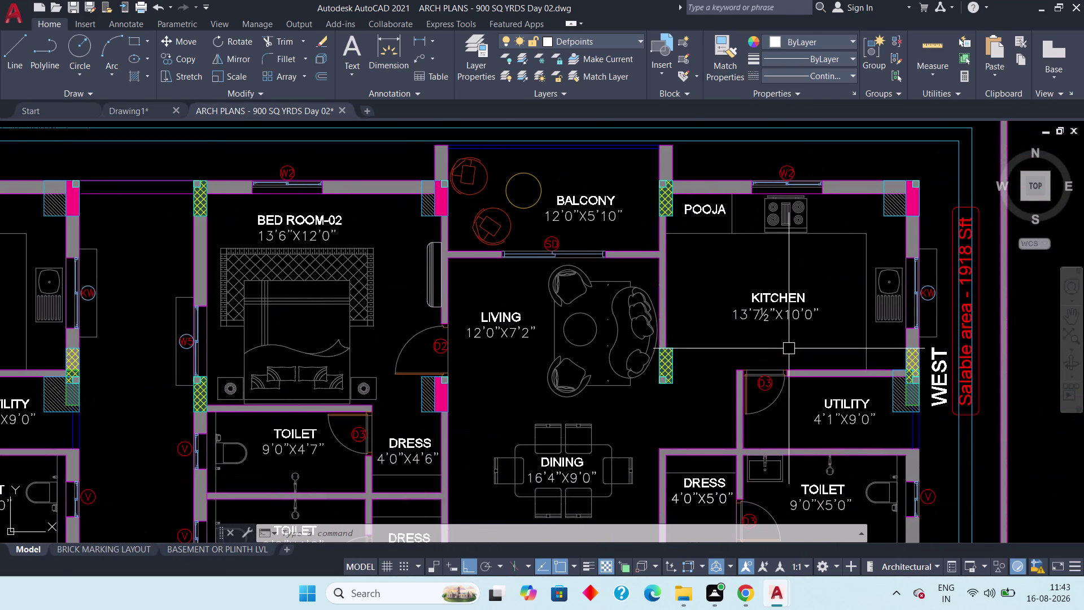
scroll(up, 3)
scroll(down, 3)
middle_drag(516, 381, 724, 420)
scroll(up, 3)
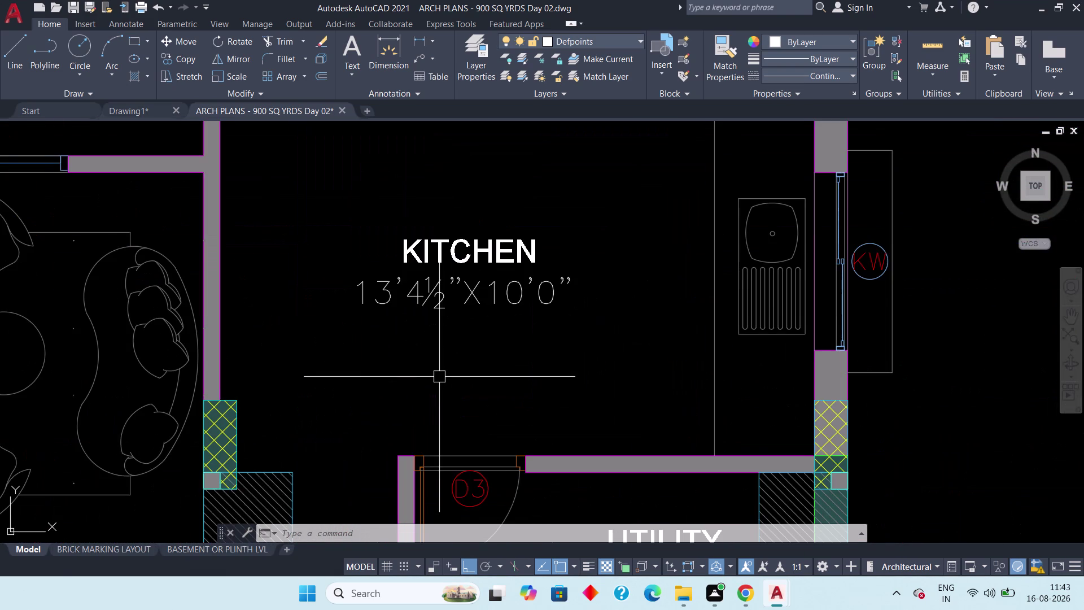
middle_drag(440, 377, 486, 382)
scroll(down, 3)
middle_drag(903, 411, 475, 345)
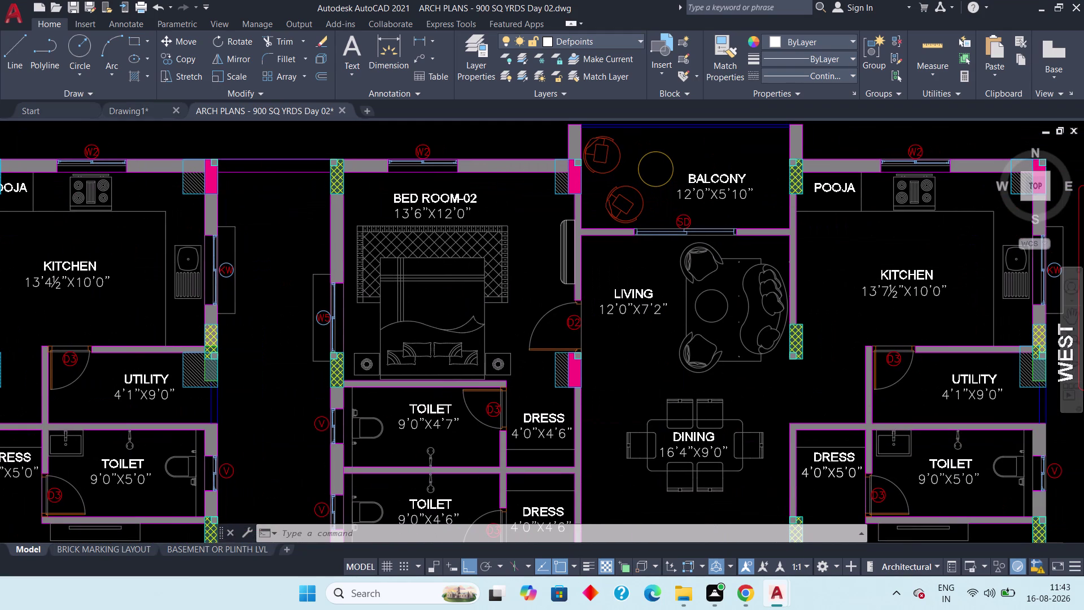
middle_drag(475, 345, 811, 394)
scroll(up, 3)
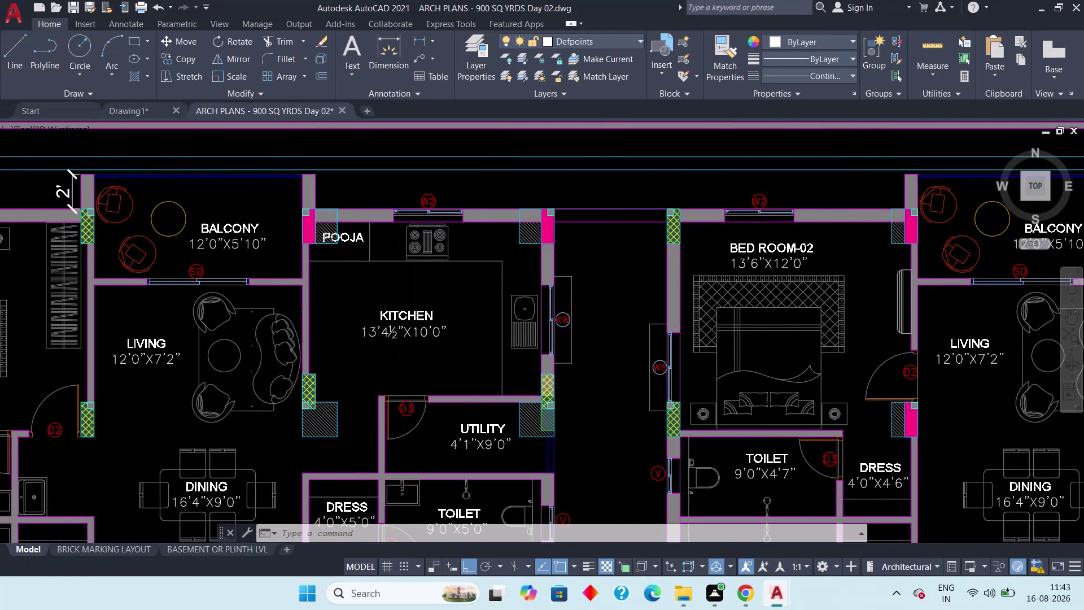
scroll(down, 3)
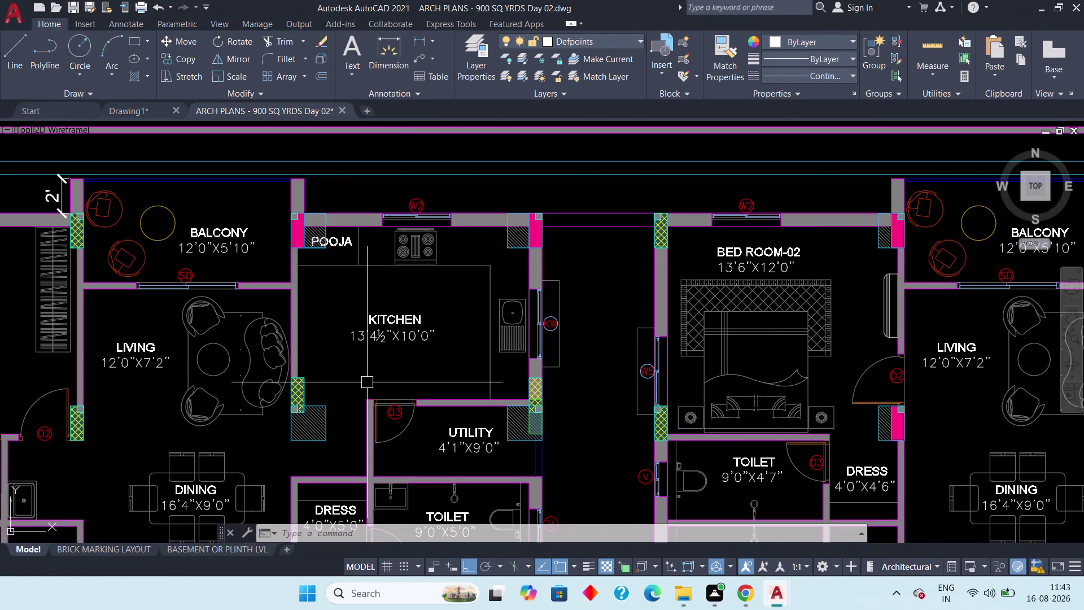
click(132, 110)
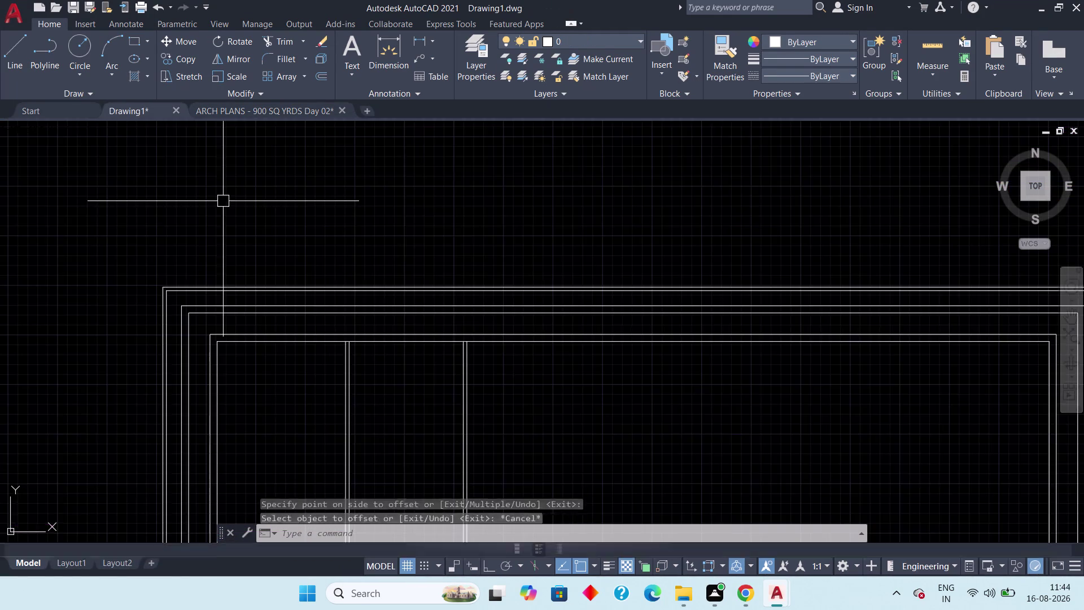
Offset the vertical wall line 13'5" to the right.
middle_drag(502, 392, 449, 347)
scroll(up, 3)
middle_drag(436, 366, 447, 359)
key(Escape)
key(Escape)
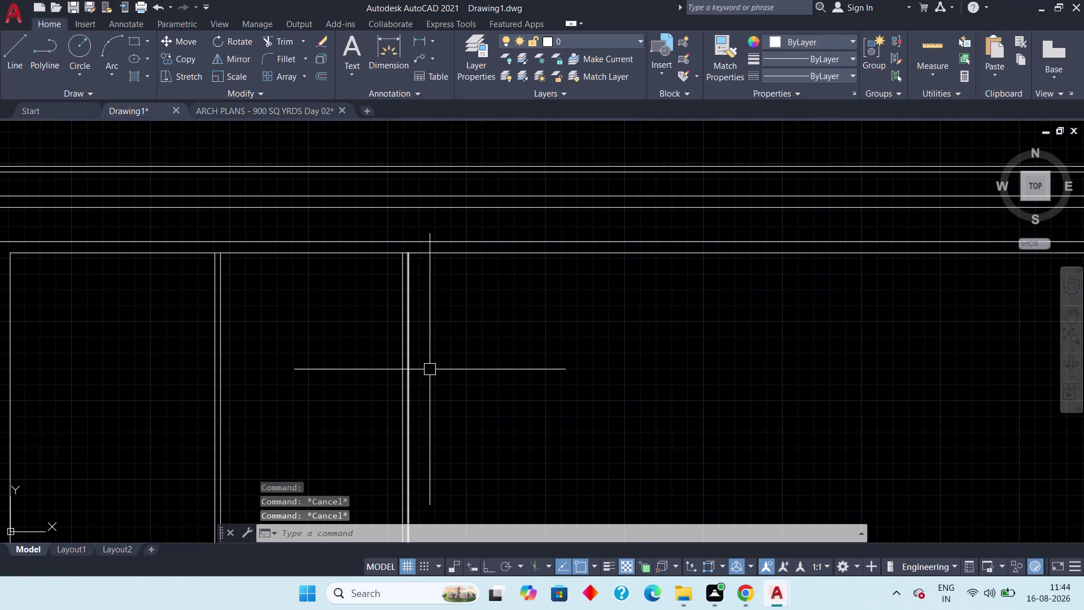
key(o)
text(ff)
key(space)
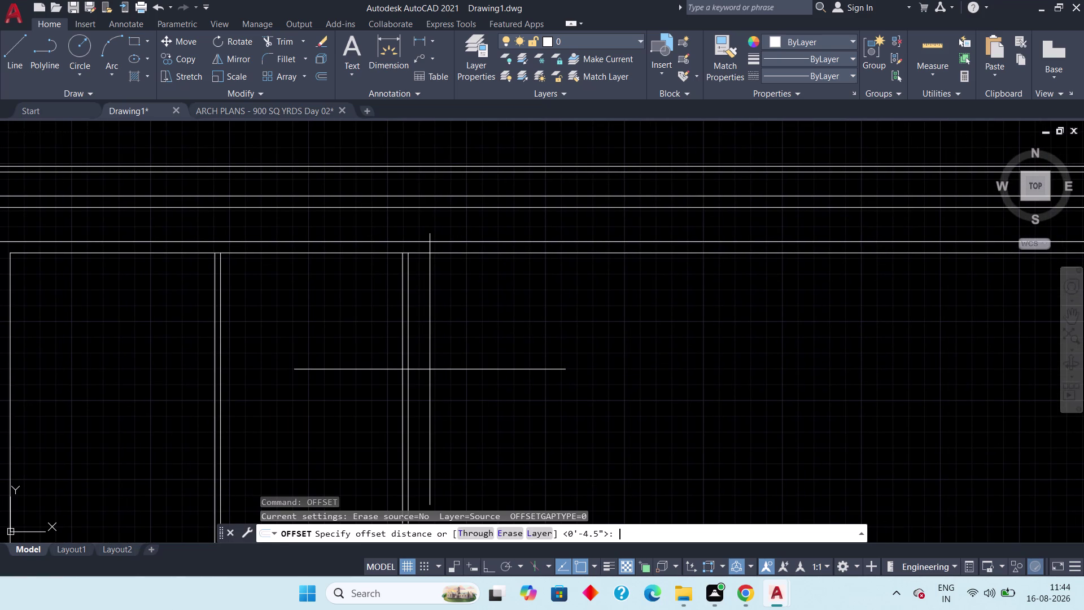
text(132)
key(BackSpace)
key(apostrophe)
key(5)
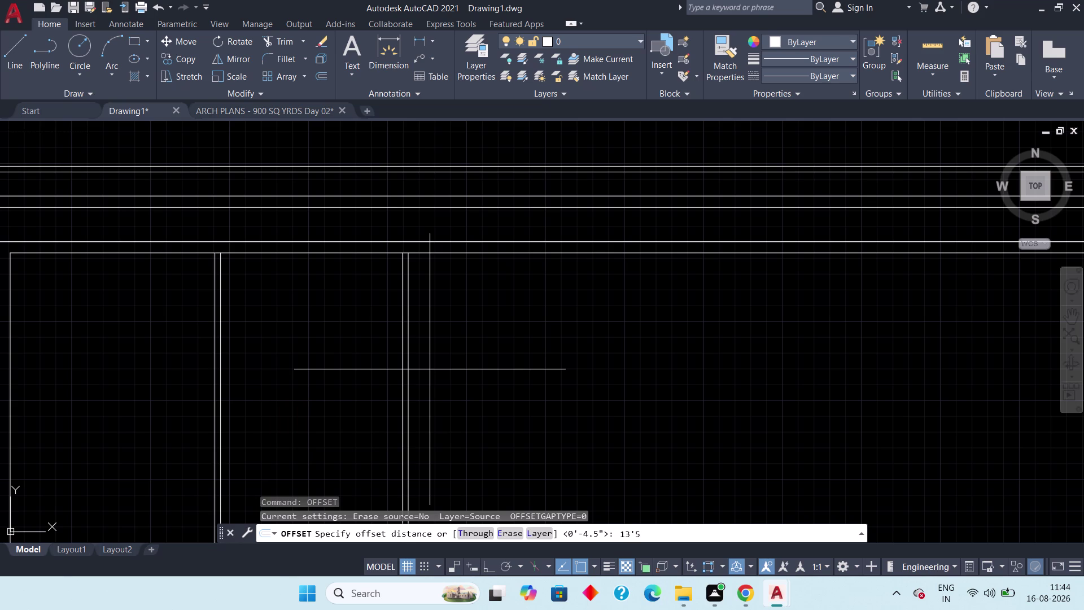
key(shift+quotedbl)
key(space)
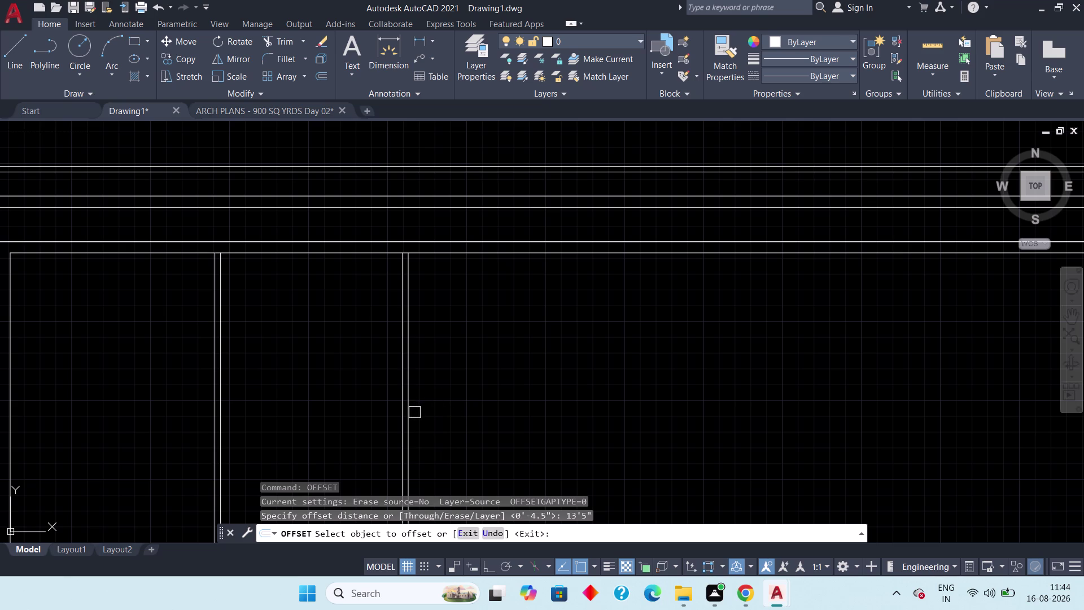
click(413, 413)
click(473, 402)
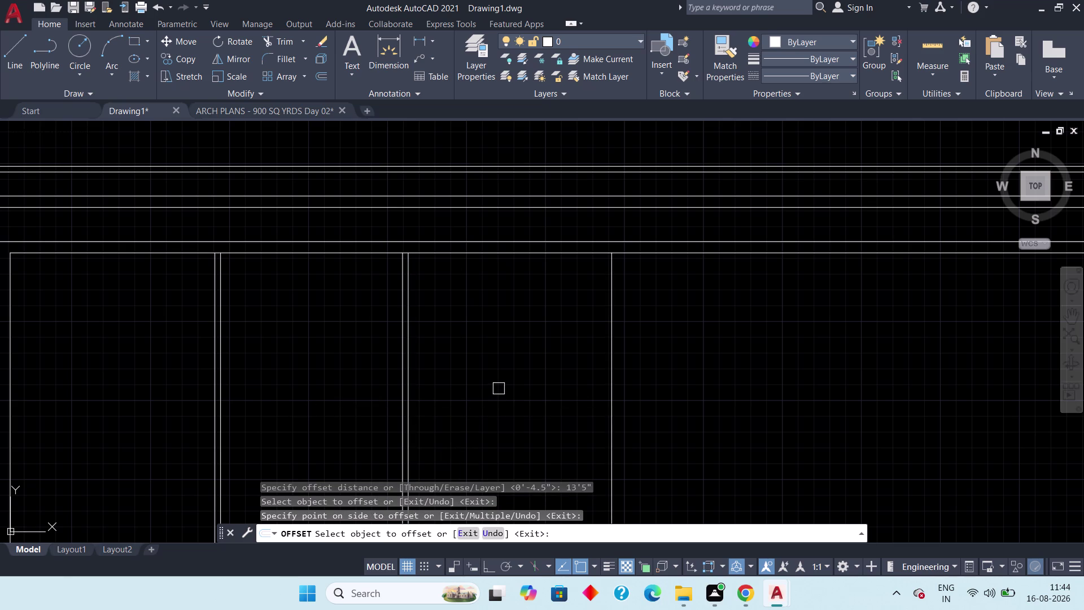
key(Escape)
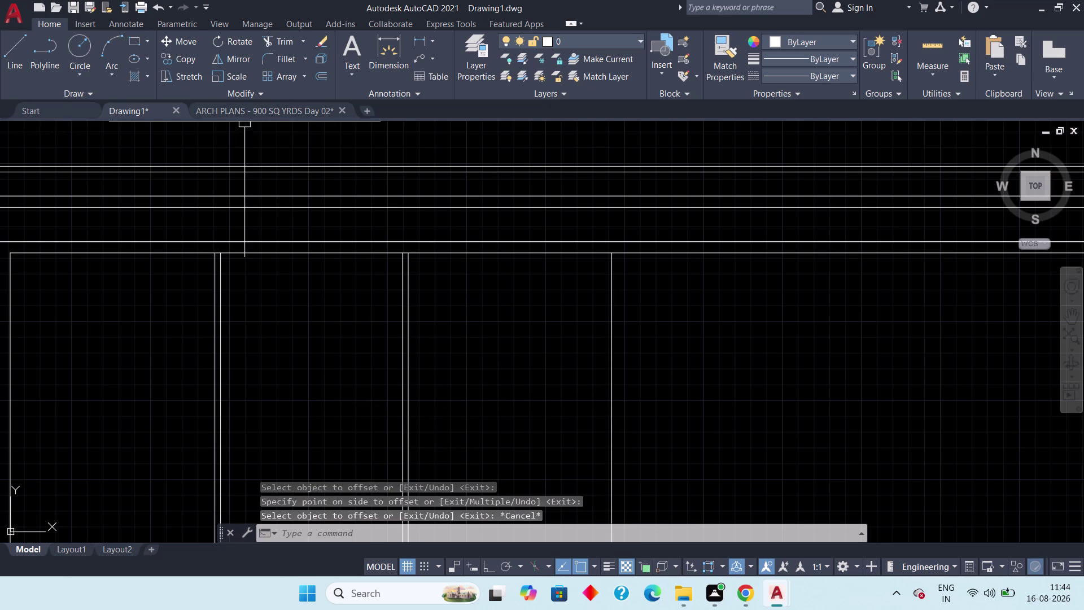
Recheck the kitchen wall on the Day 02 plan, then return to Drawing1.
click(246, 111)
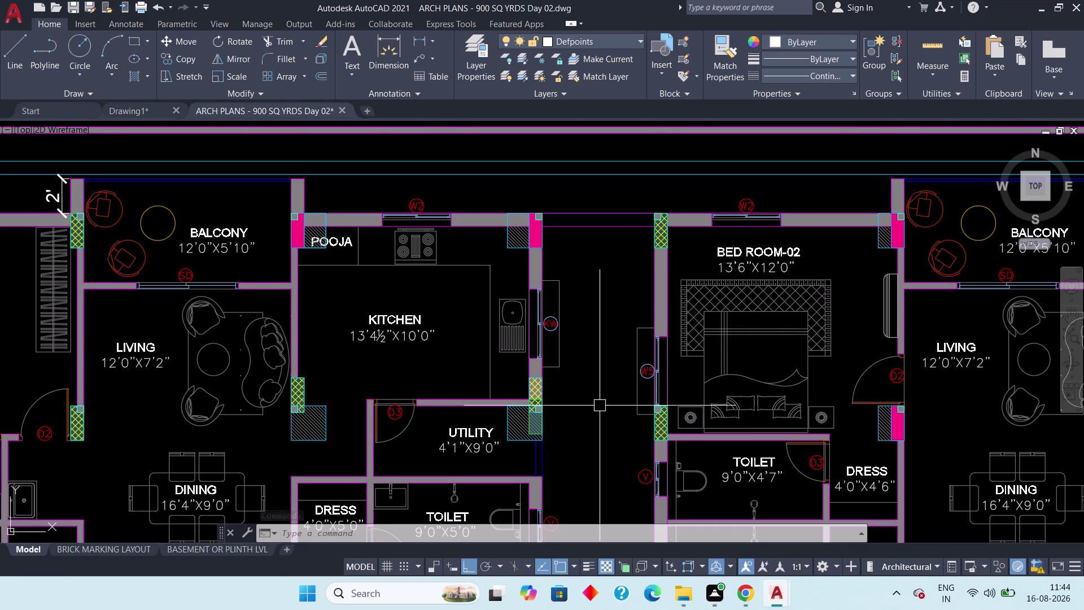
scroll(up, 3)
scroll(up, 3)
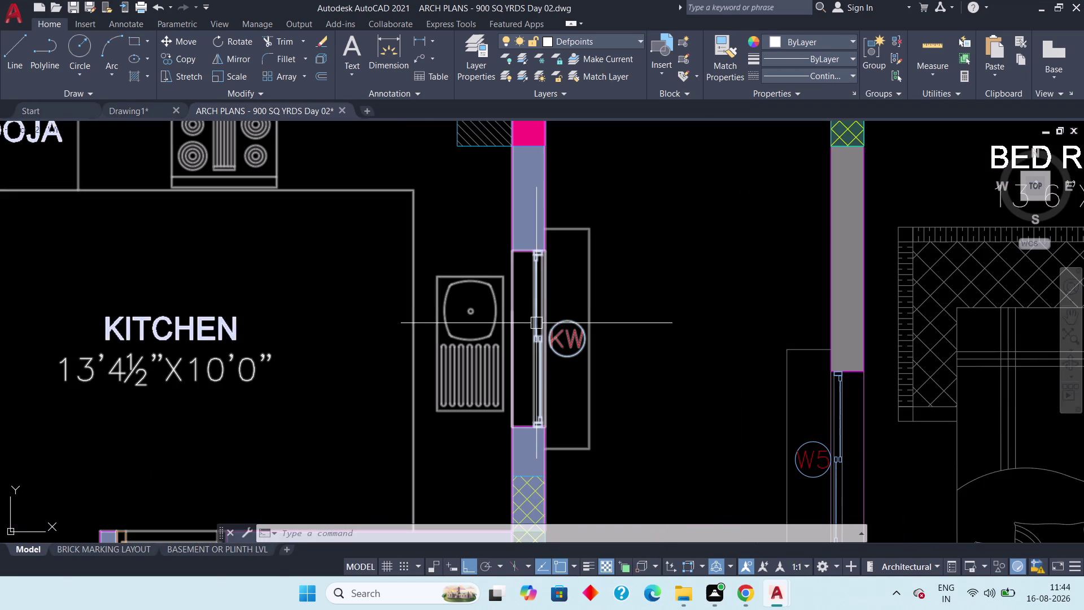
scroll(down, 3)
middle_drag(481, 360, 461, 346)
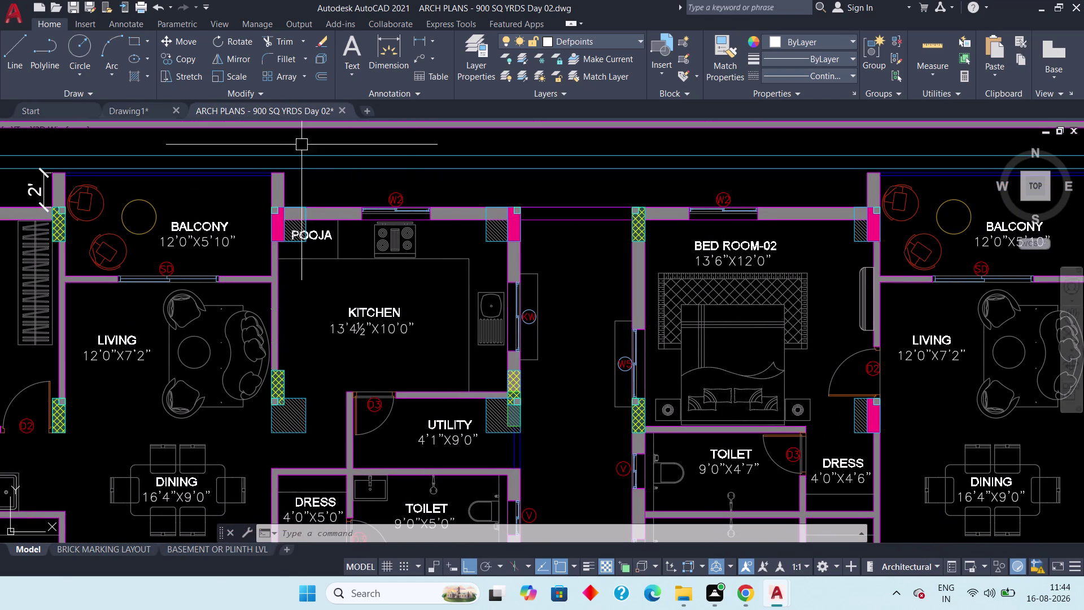
click(136, 107)
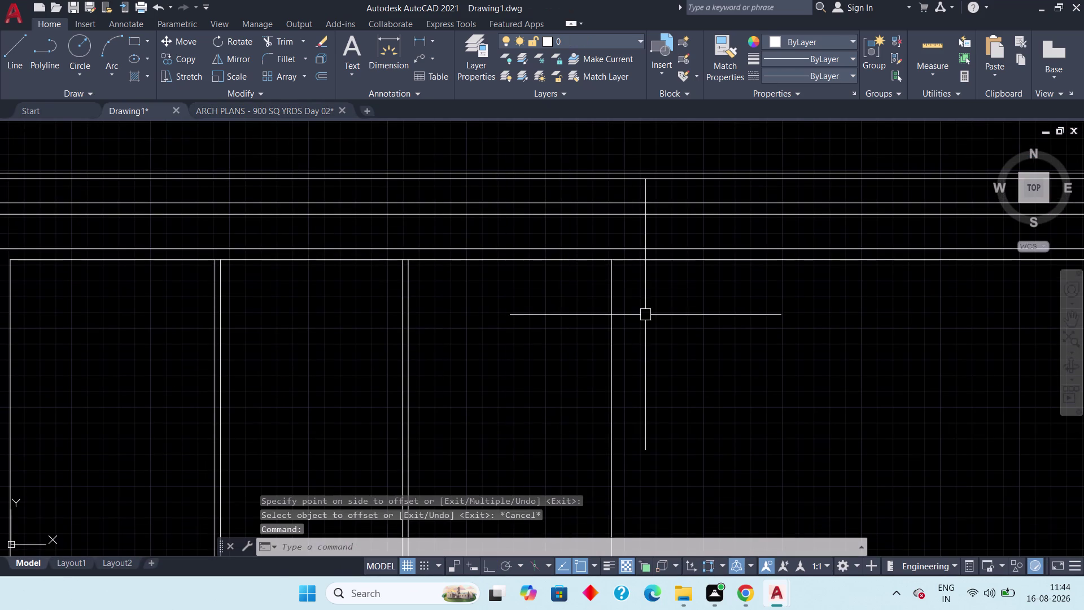
Offset the 13'-5" line 9" to its right with OFF.
scroll(up, 3)
key(Escape)
key(Escape)
text(o)
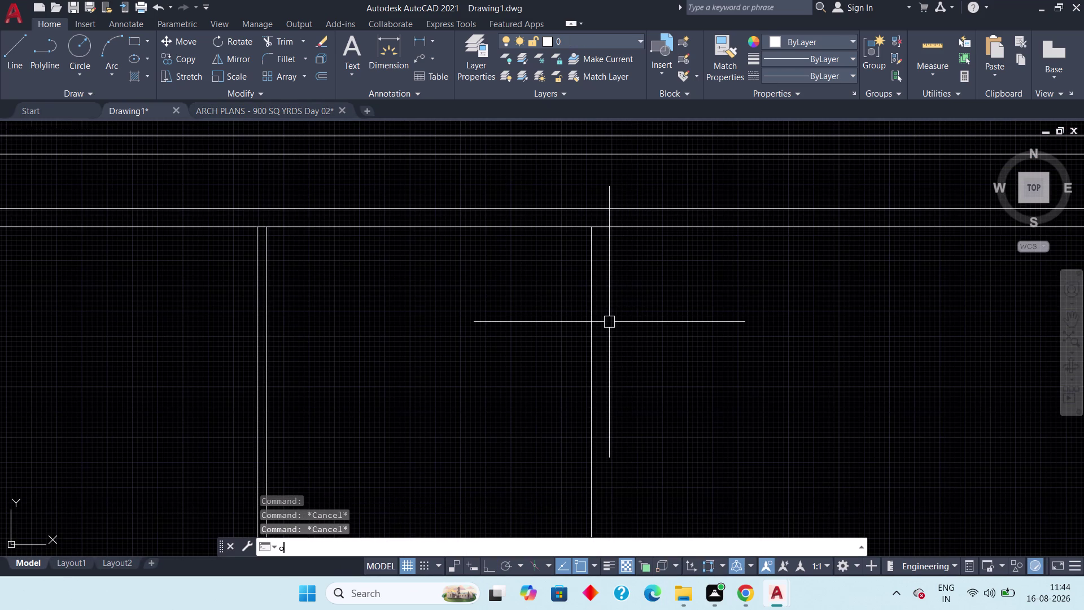
text(ff)
key(space)
text(9)
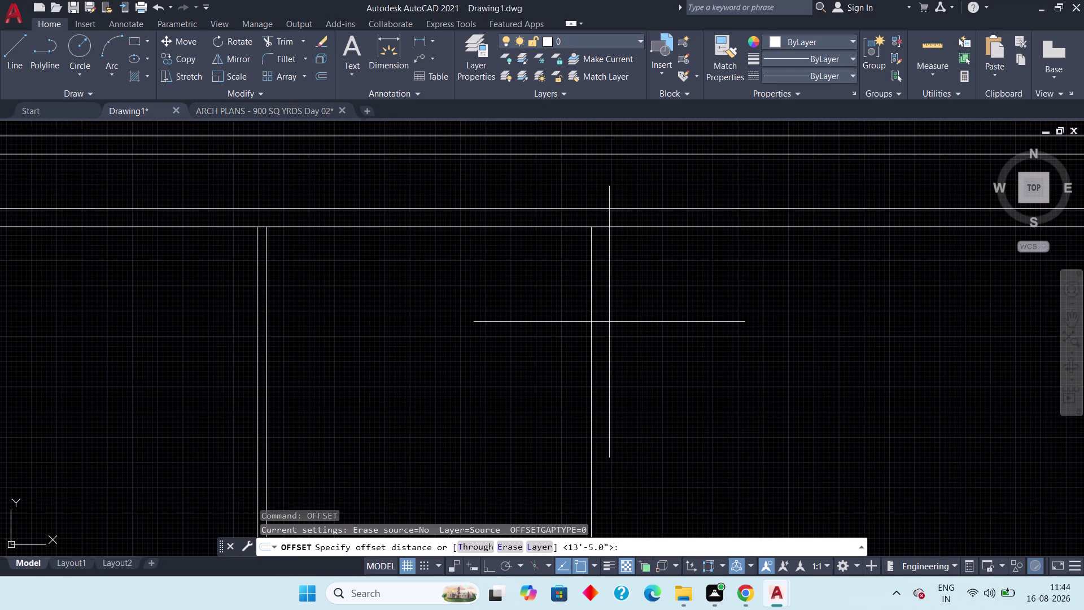
text(")
key(space)
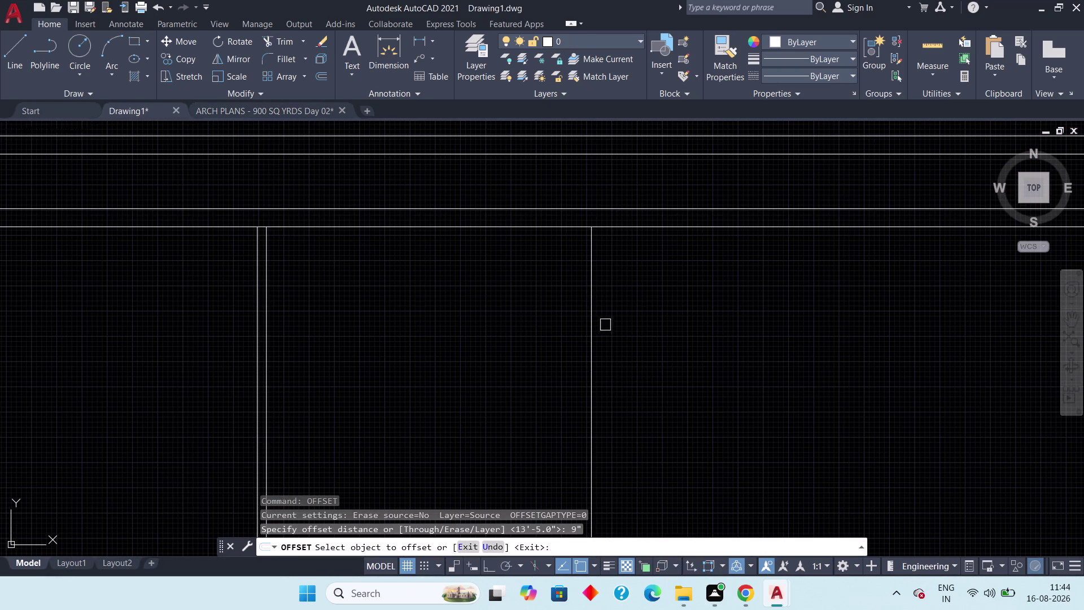
click(594, 343)
click(659, 325)
scroll(down, 3)
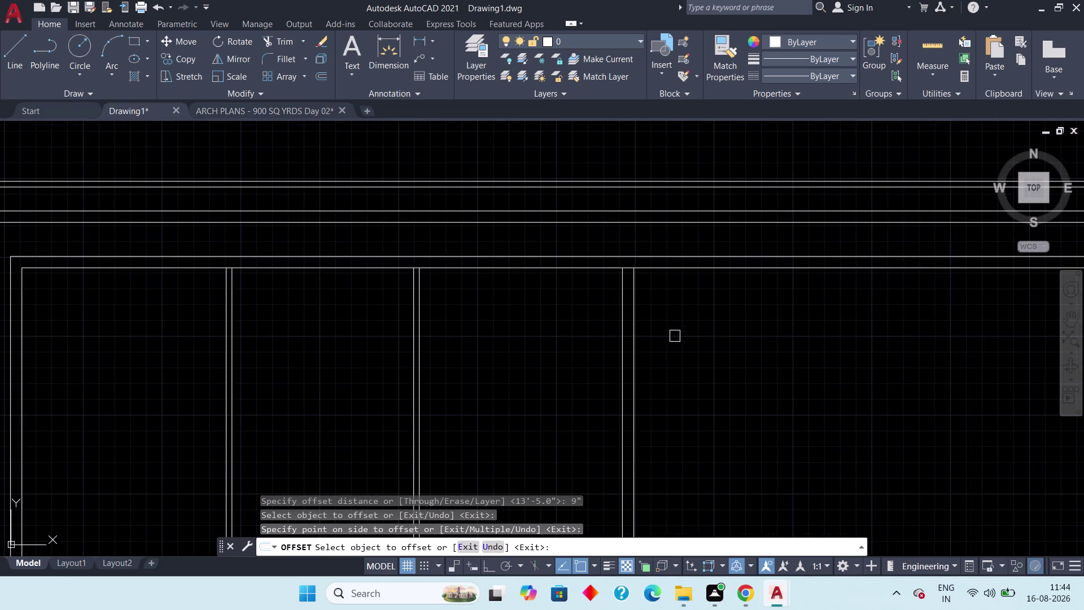
middle_drag(557, 334, 571, 369)
key(Escape)
key(Escape)
scroll(down, 3)
middle_drag(557, 372, 665, 321)
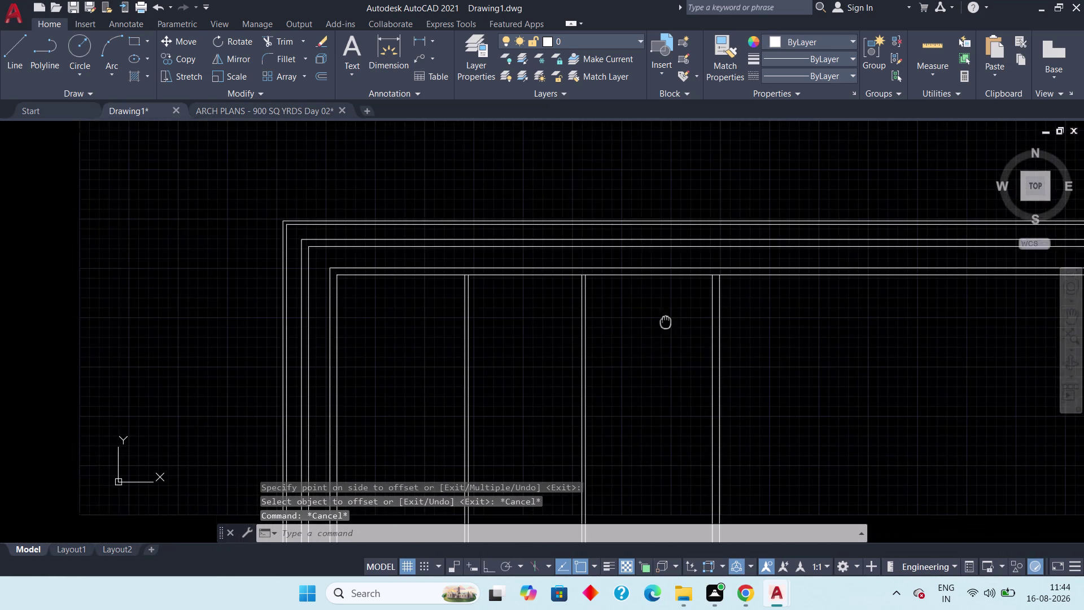
middle_drag(666, 322, 669, 321)
scroll(down, 3)
middle_drag(468, 352, 537, 300)
scroll(up, 3)
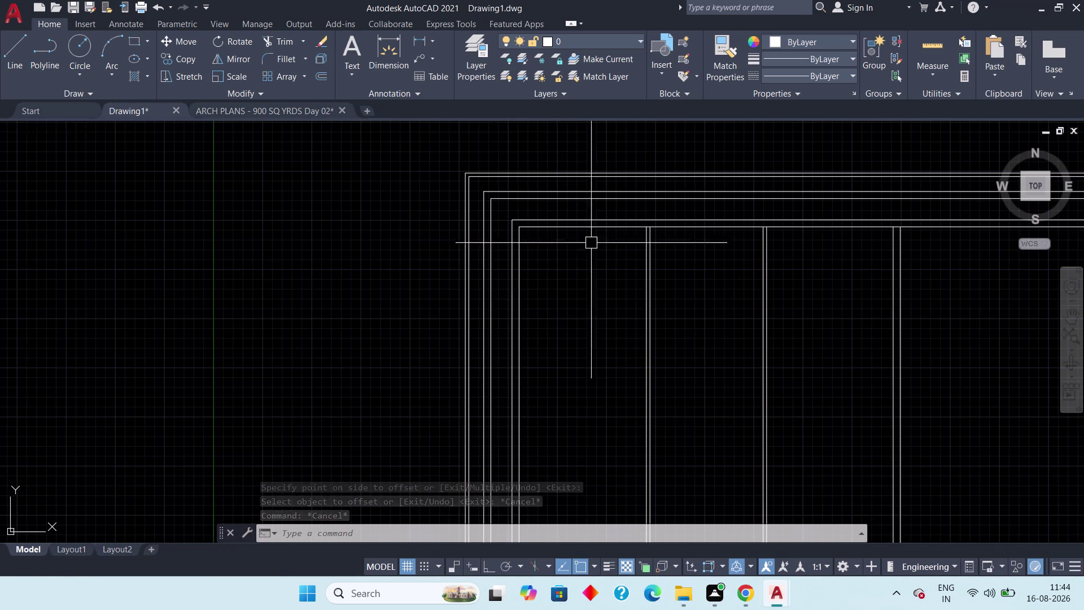
scroll(up, 3)
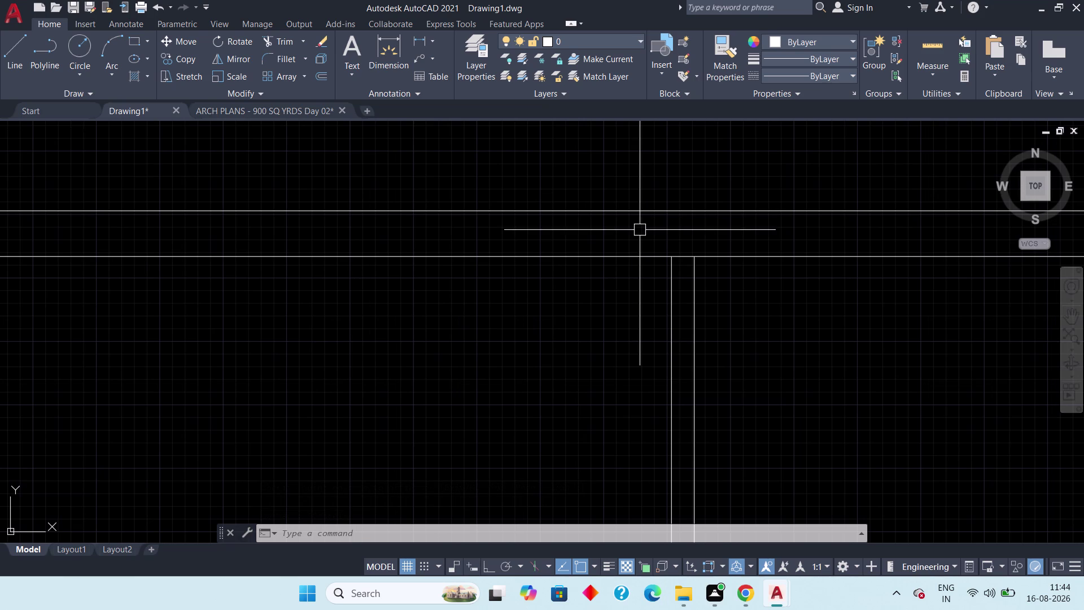
Start TRIM (tr) and cut excess wall-line segments at three walls.
text(tr)
key(space)
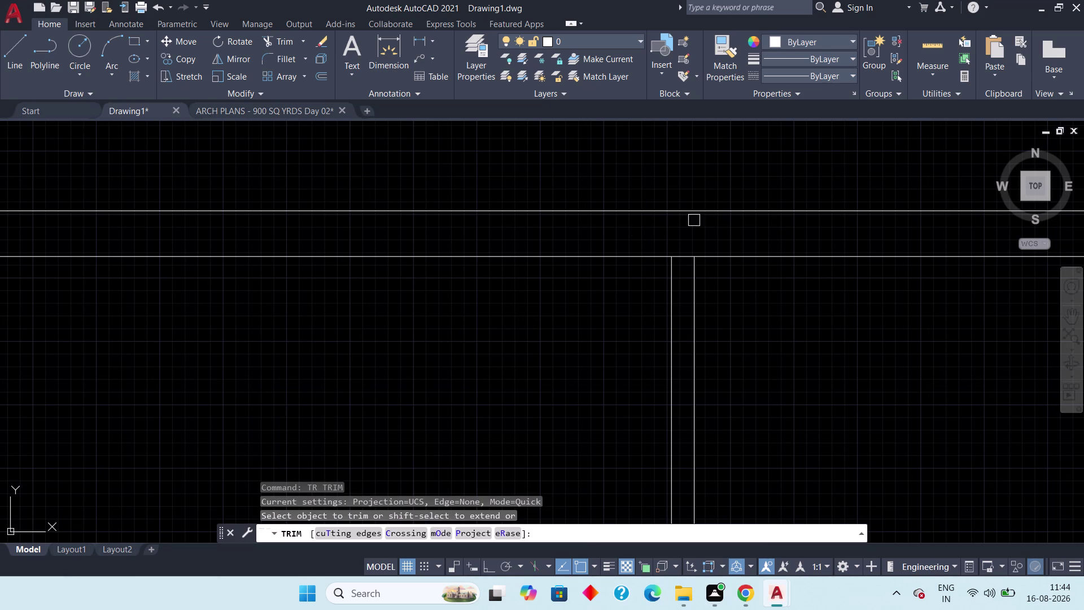
scroll(up, 3)
click(675, 283)
scroll(down, 3)
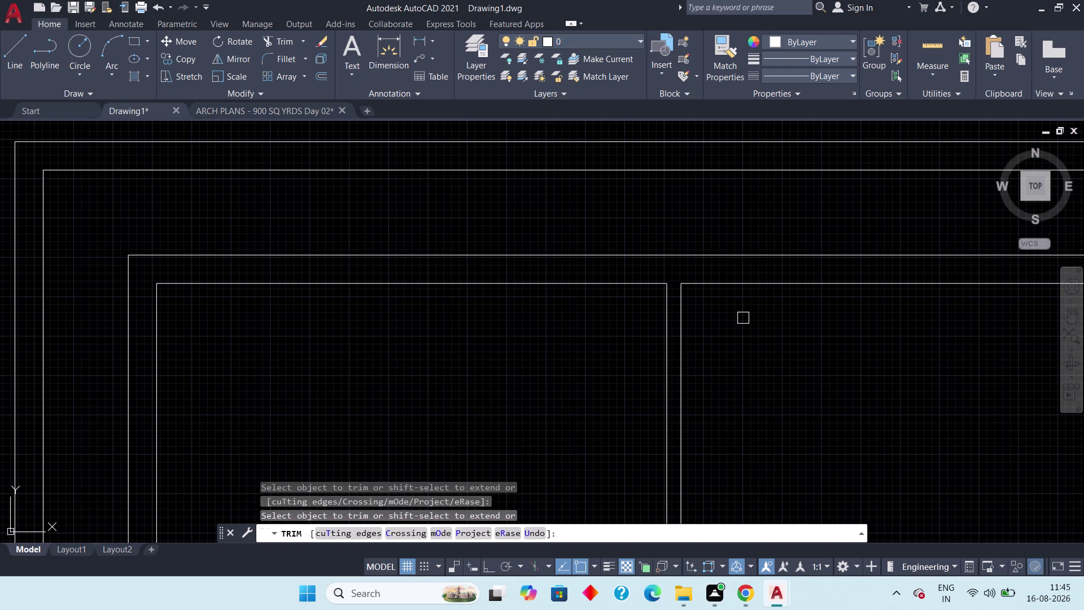
middle_drag(789, 322, 515, 327)
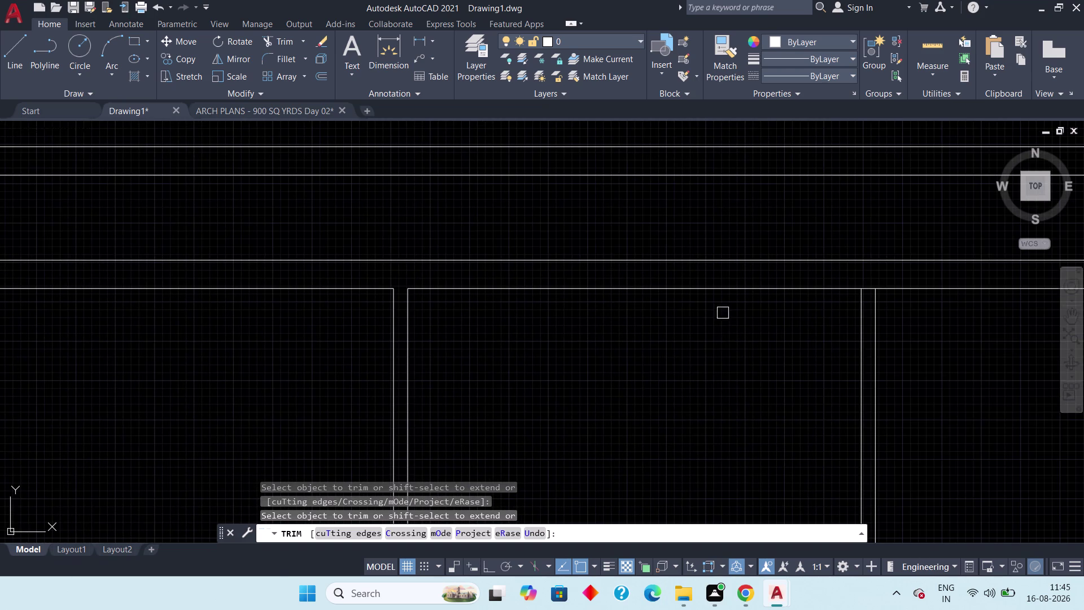
scroll(up, 3)
click(858, 265)
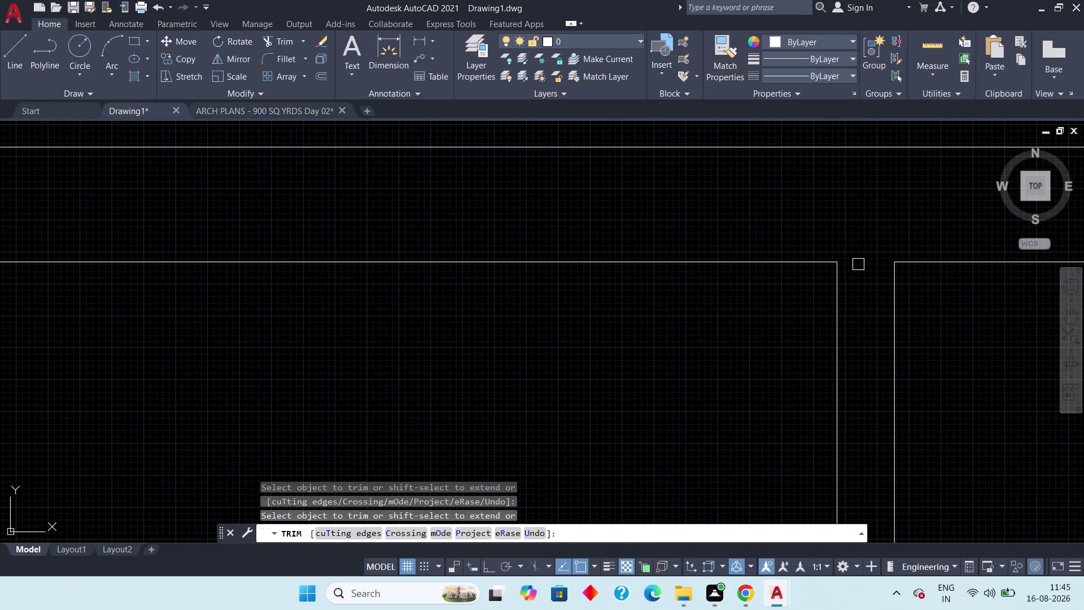
scroll(down, 3)
middle_drag(920, 334, 479, 317)
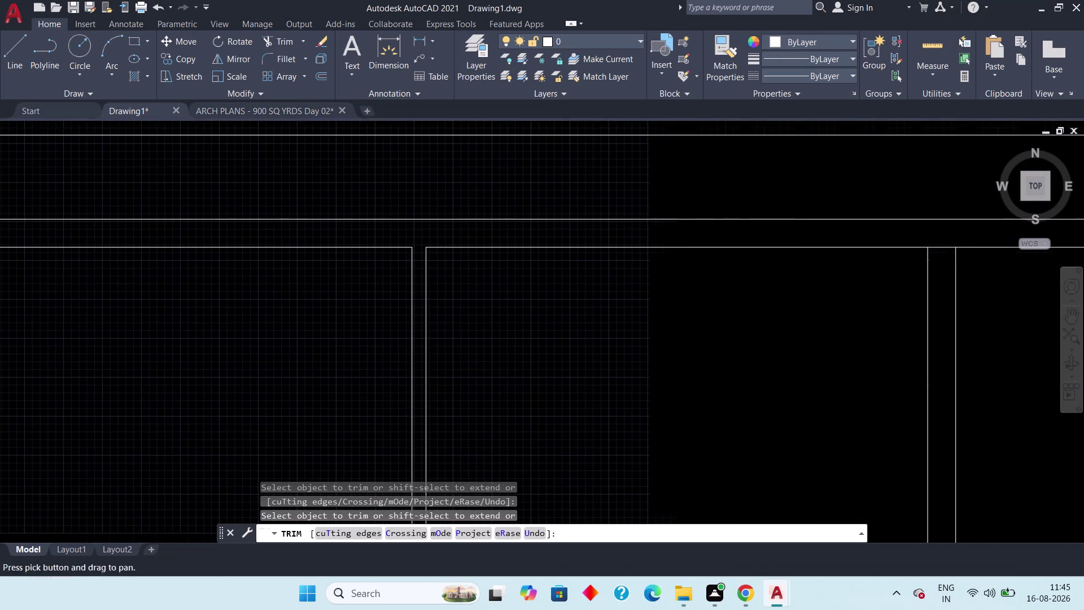
middle_drag(683, 328, 351, 305)
click(609, 222)
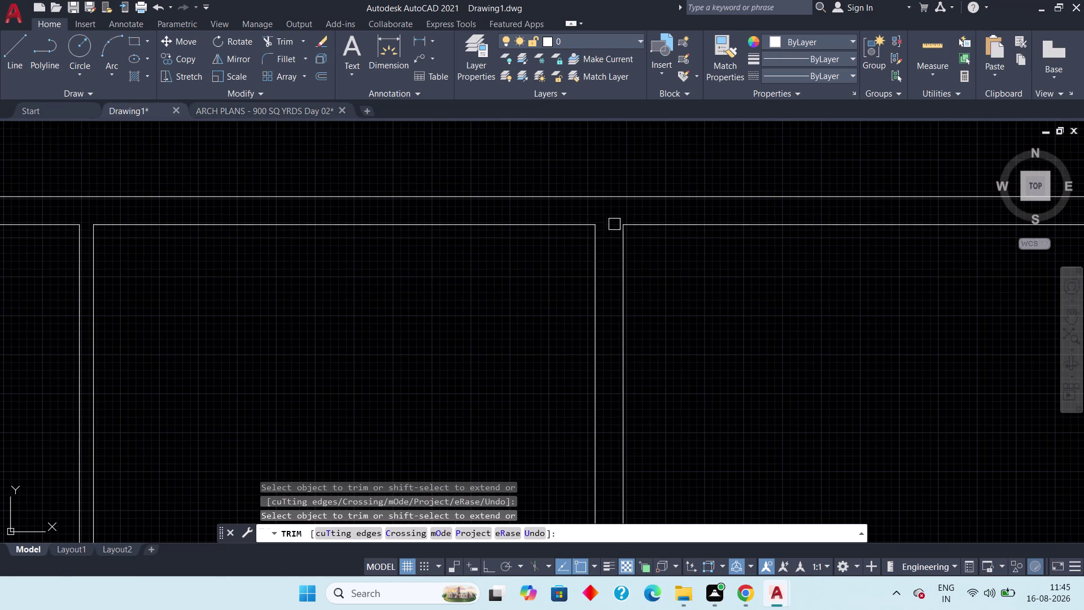
Trim the extra line segment at the bottom wall.
scroll(down, 3)
middle_drag(743, 268, 500, 251)
scroll(down, 3)
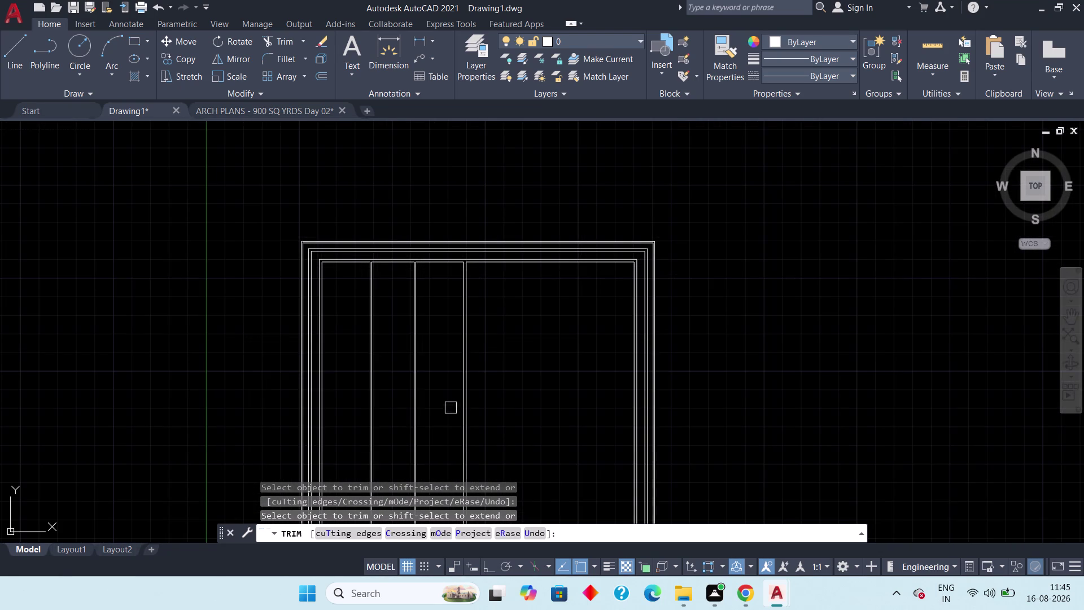
middle_drag(442, 404, 426, 215)
scroll(up, 3)
middle_drag(442, 335, 438, 280)
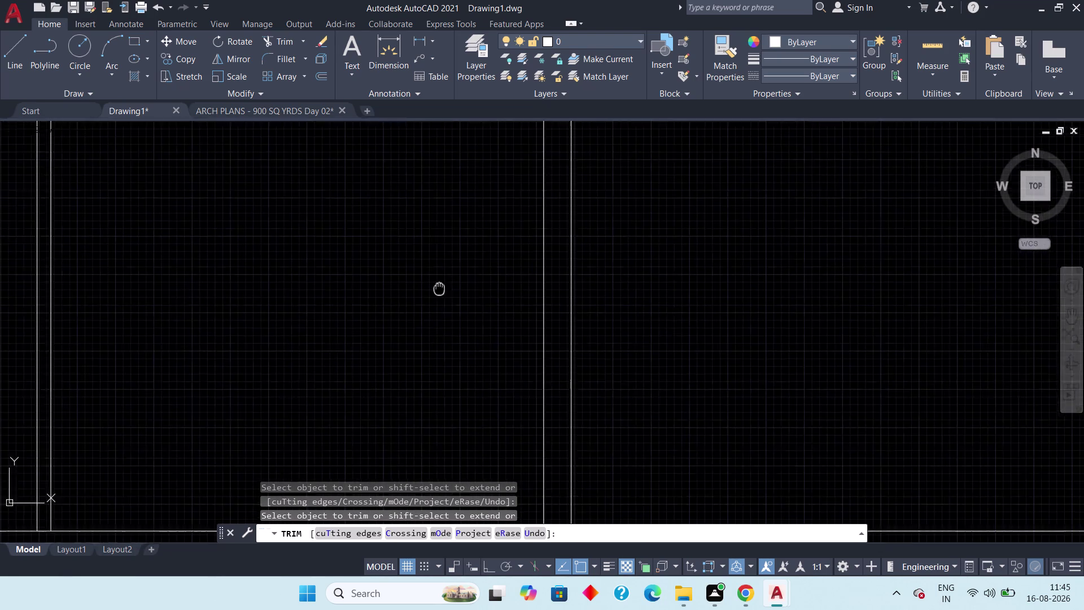
middle_drag(438, 280, 424, 164)
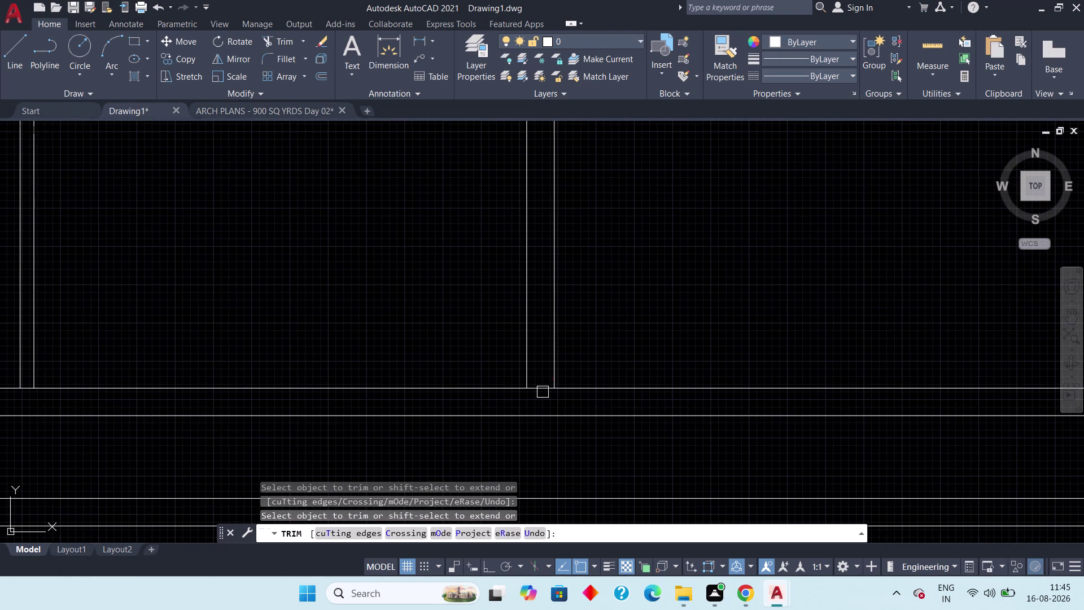
click(543, 390)
scroll(down, 3)
middle_drag(489, 360, 566, 300)
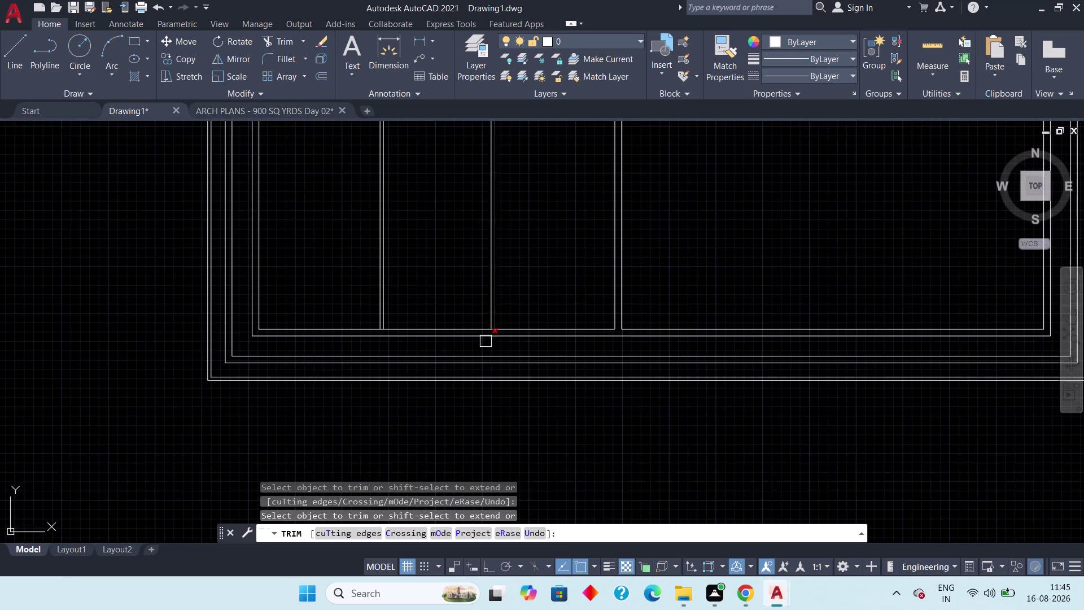
scroll(up, 3)
scroll(up, 3)
middle_drag(519, 282, 491, 311)
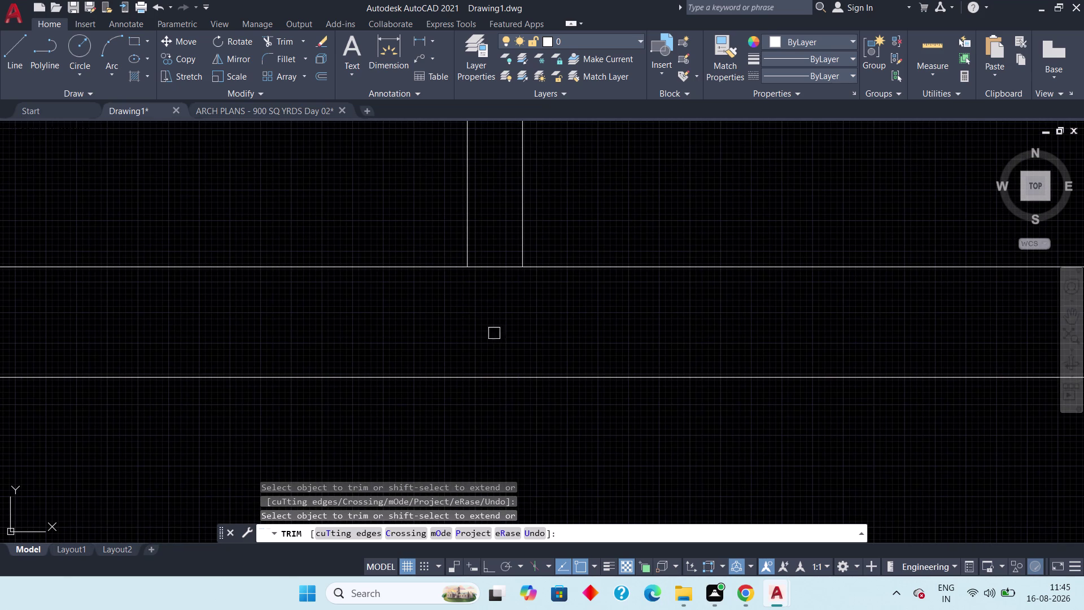
Fence-trim the crossing wall-line segments in two places.
click(495, 242)
click(486, 302)
scroll(down, 3)
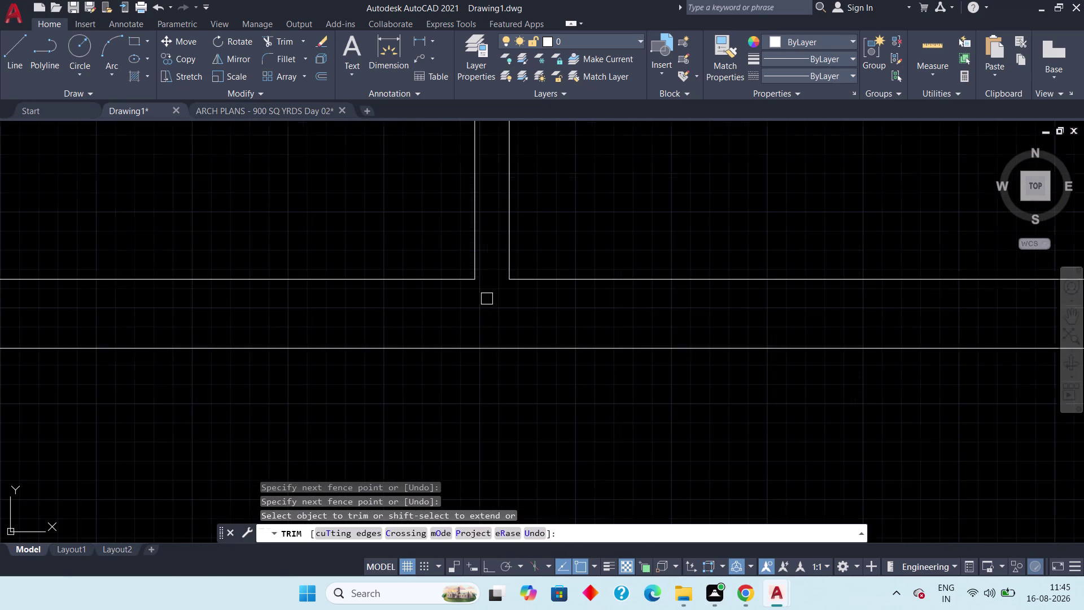
middle_drag(361, 328, 866, 346)
scroll(down, 3)
scroll(down, 3)
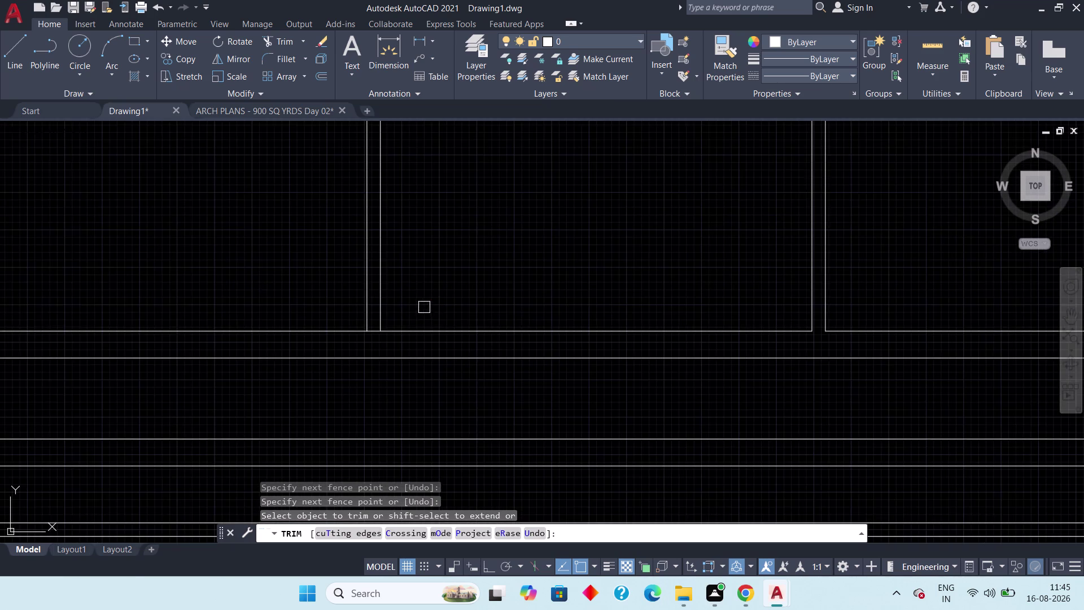
middle_drag(424, 306, 629, 302)
scroll(up, 3)
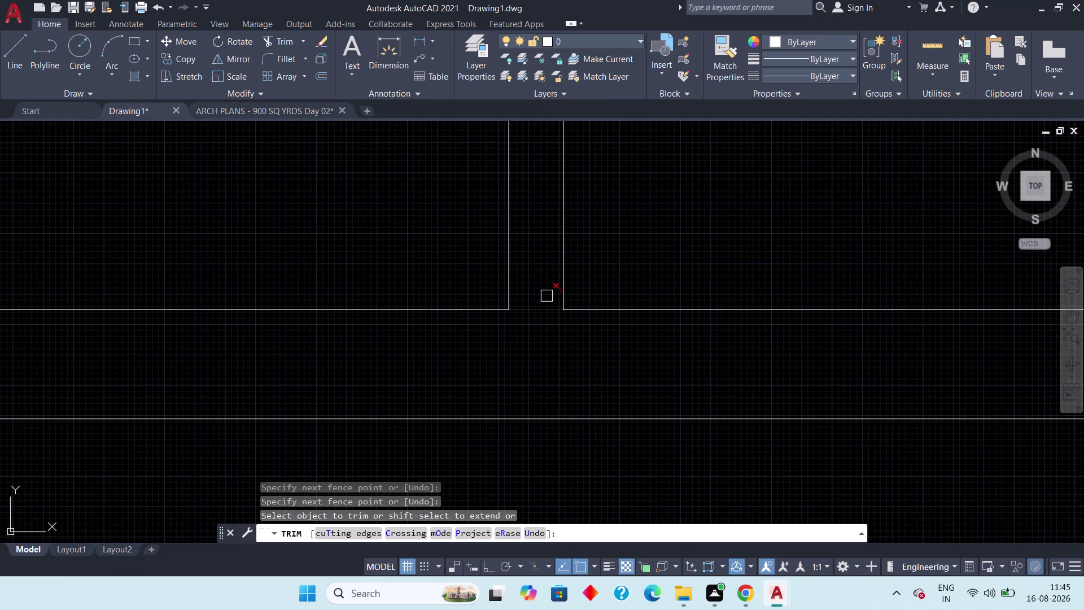
click(542, 283)
click(535, 337)
Review the trimmed rooms up to the plot boundary's top corner and end TRIM.
scroll(down, 3)
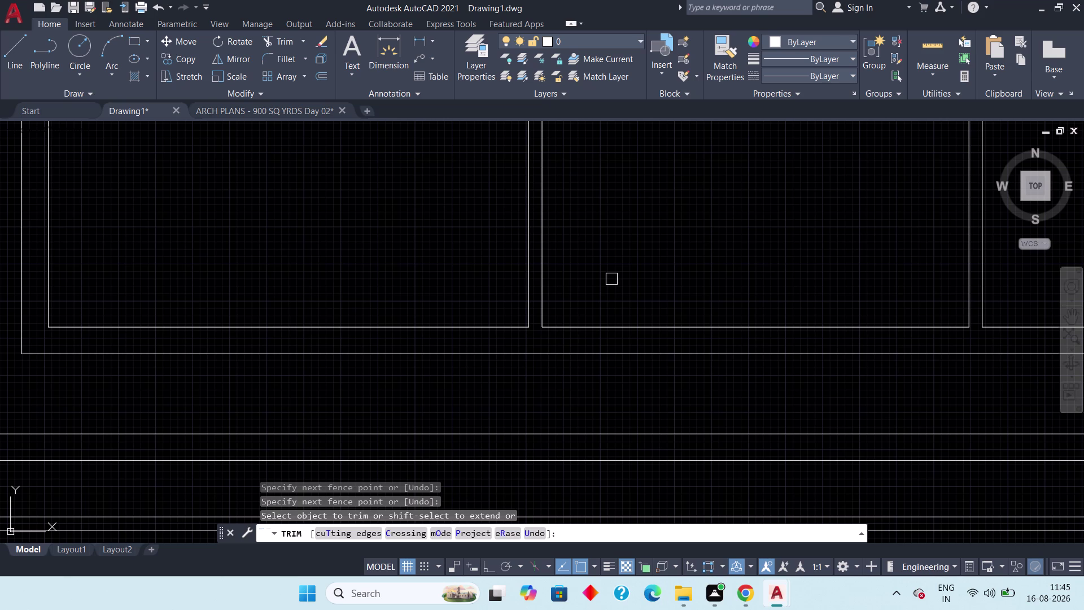
scroll(down, 3)
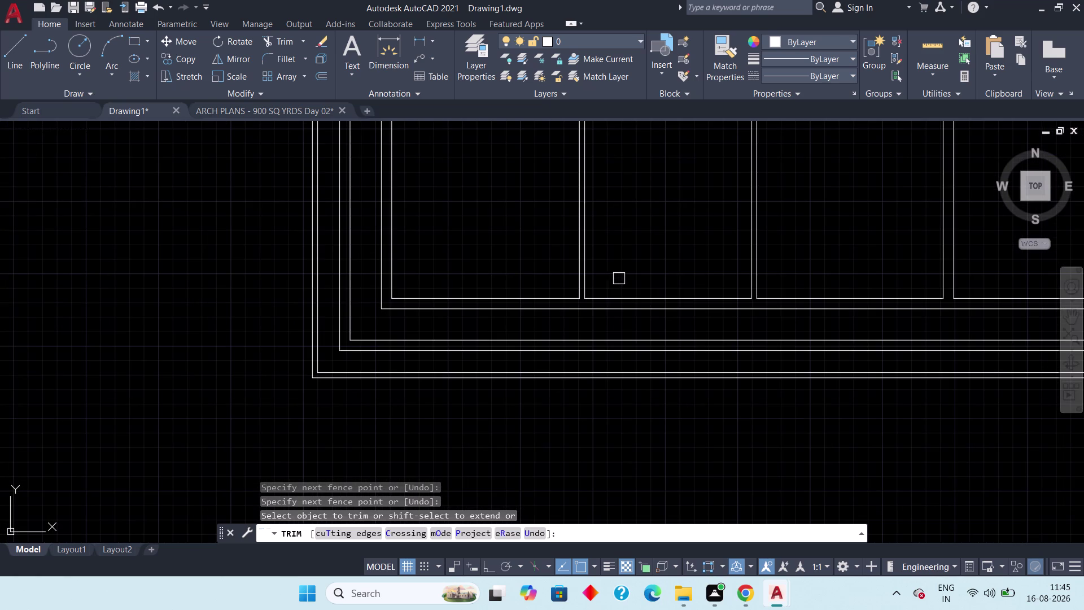
middle_drag(668, 238, 685, 349)
scroll(down, 3)
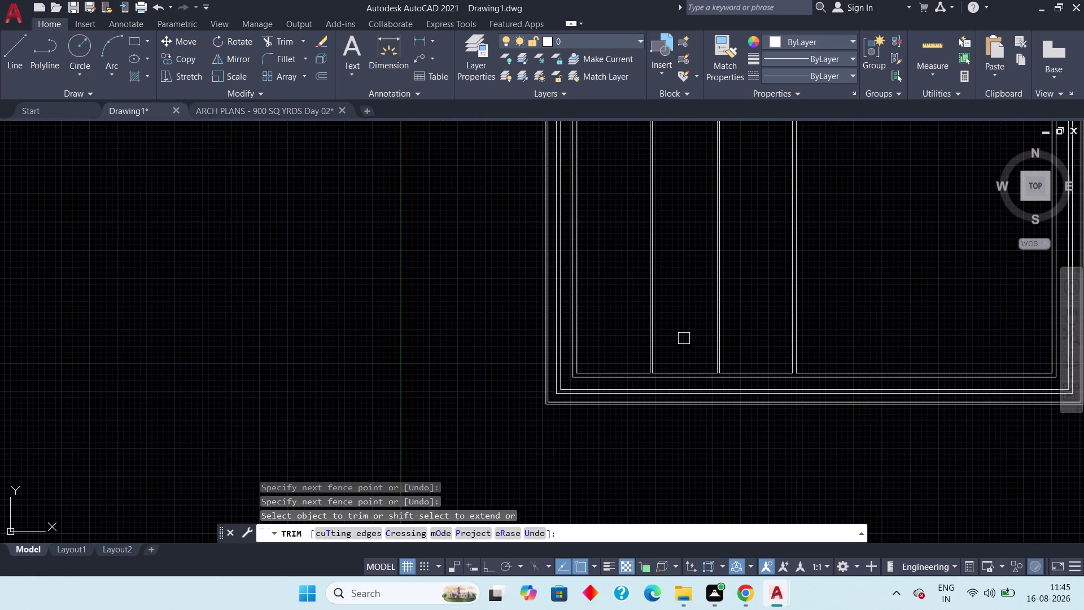
middle_drag(674, 279, 654, 413)
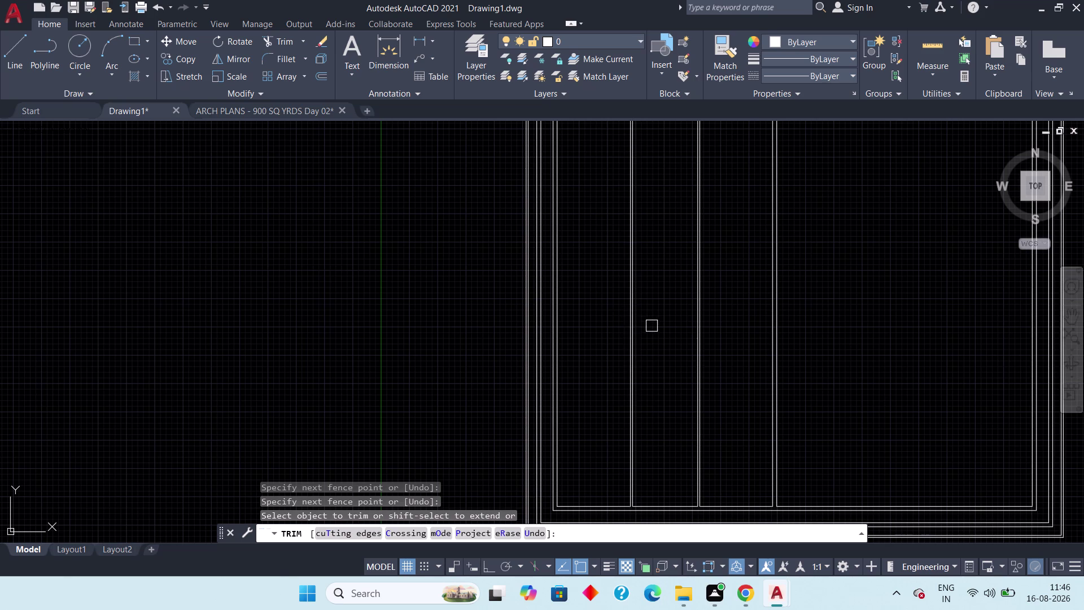
scroll(up, 3)
middle_drag(663, 451, 655, 359)
scroll(up, 3)
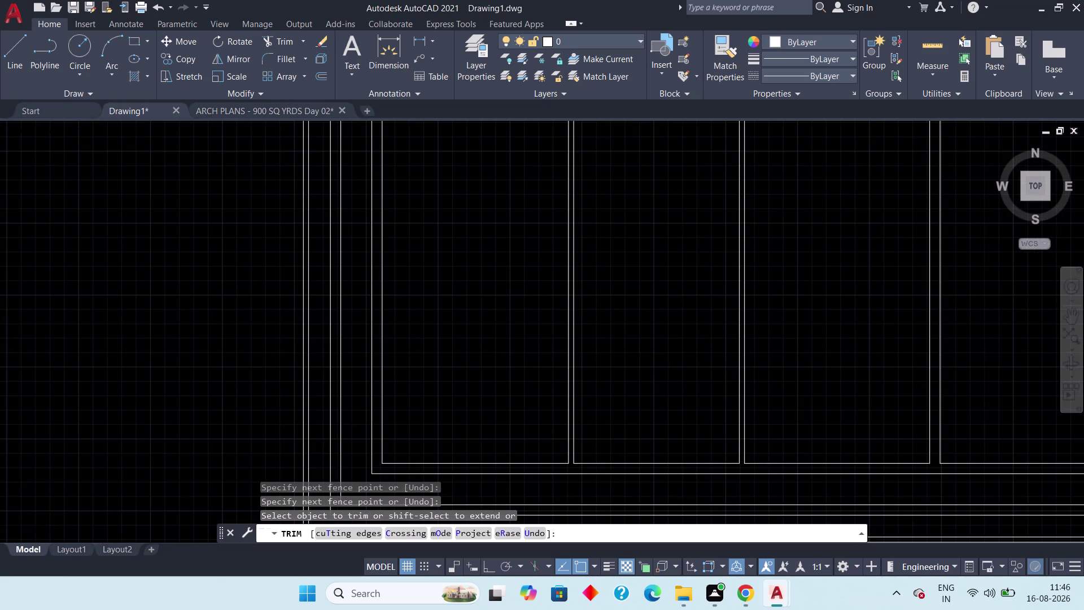
scroll(up, 3)
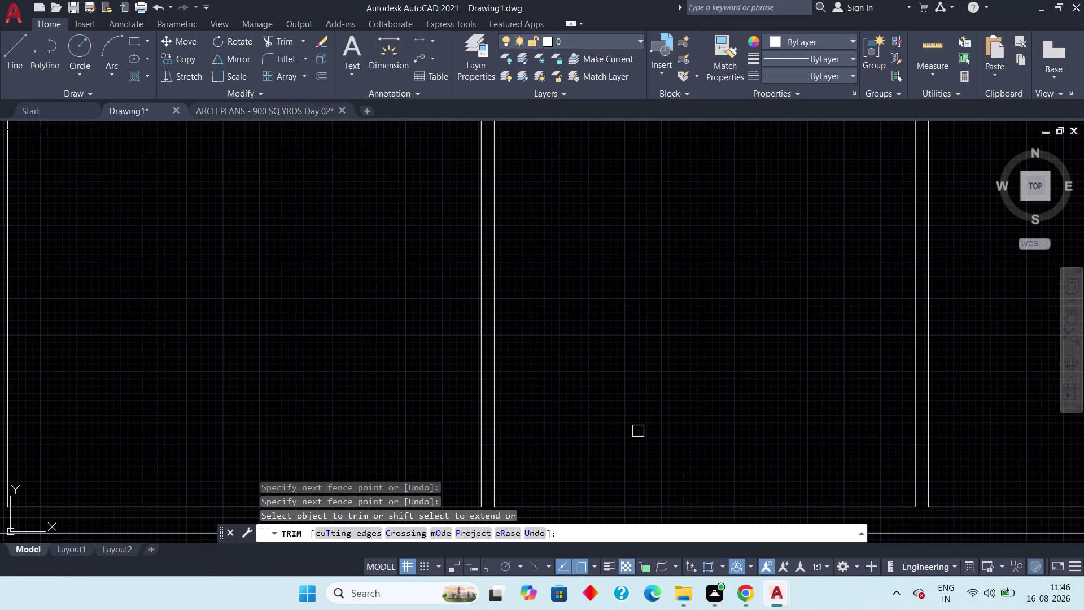
scroll(down, 3)
middle_drag(671, 312, 680, 462)
scroll(down, 3)
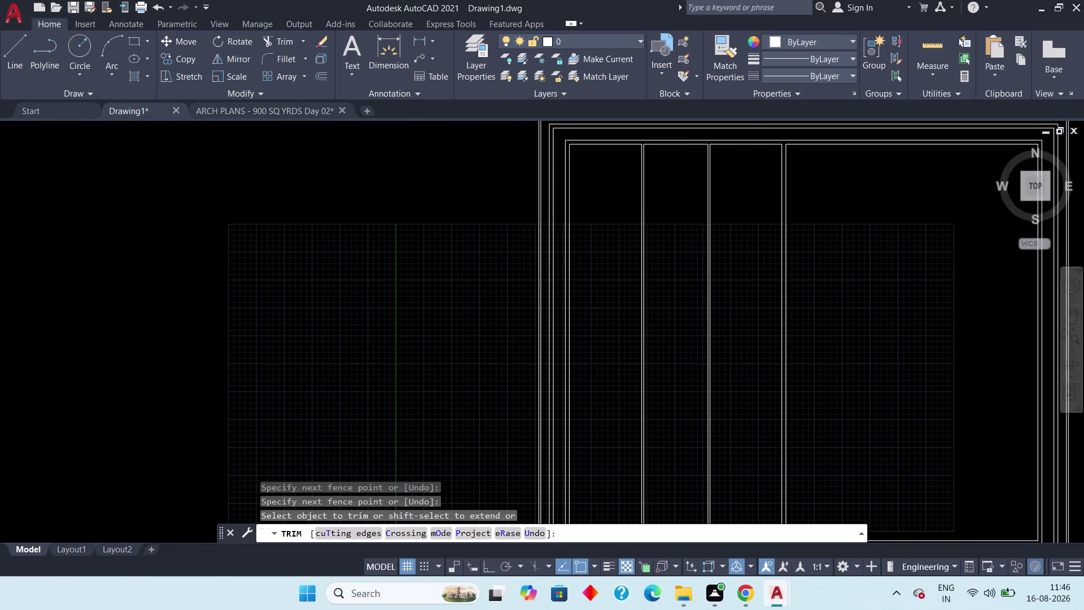
middle_drag(673, 286, 680, 424)
scroll(up, 3)
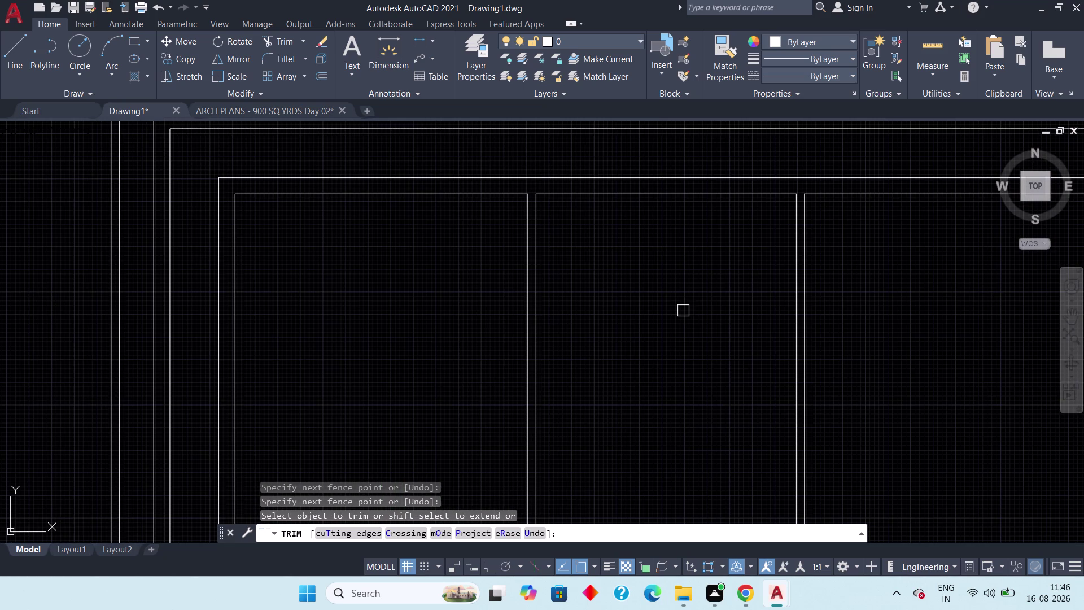
middle_drag(642, 280, 646, 322)
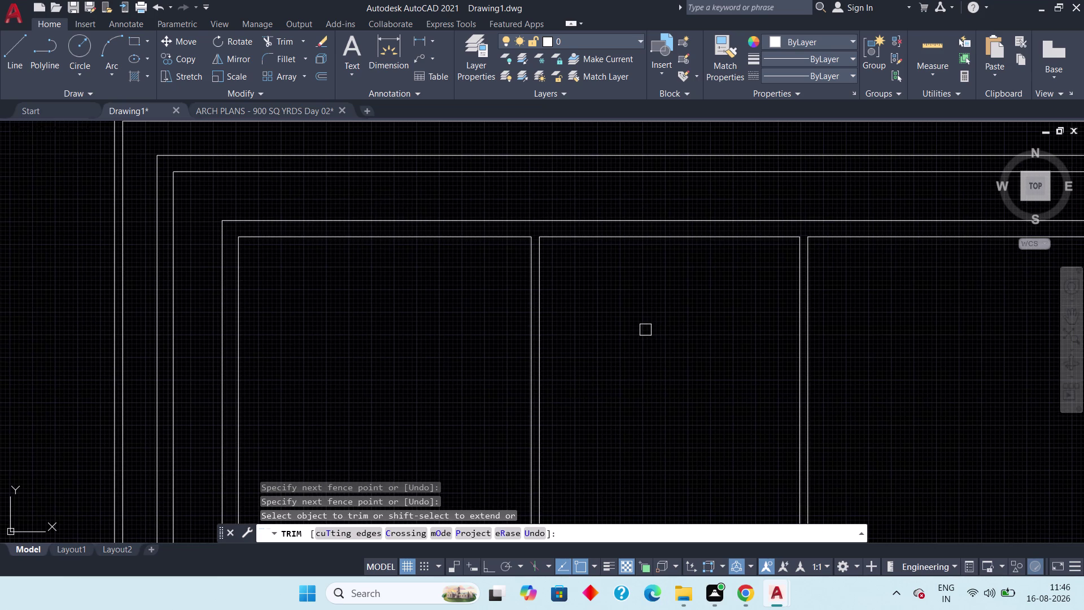
key(Escape)
Compare the Day 02 plan's west end with Drawing1's offset boundary lines.
click(253, 107)
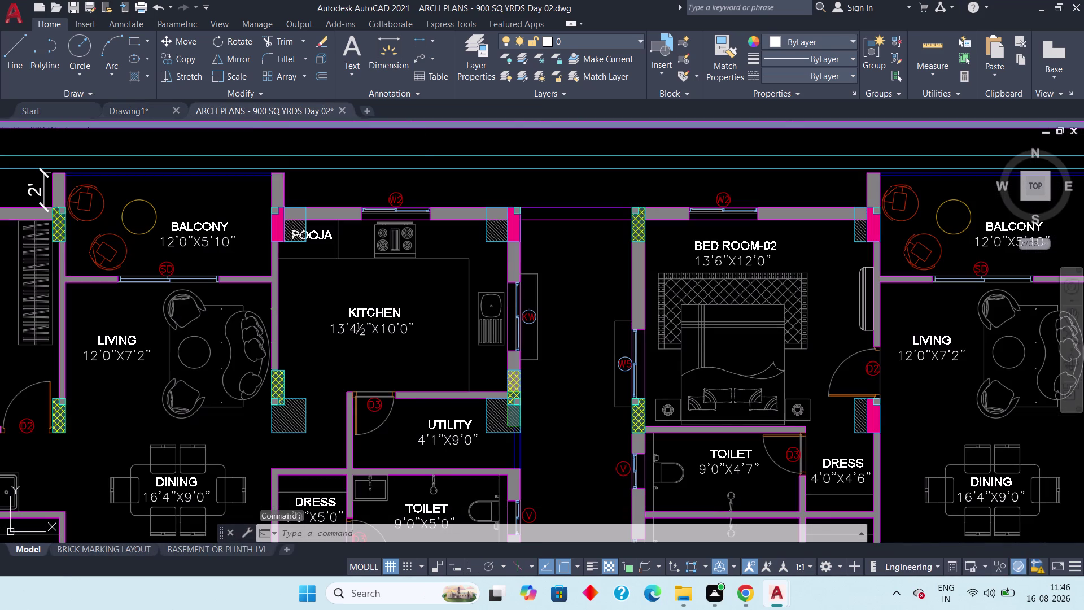
scroll(down, 3)
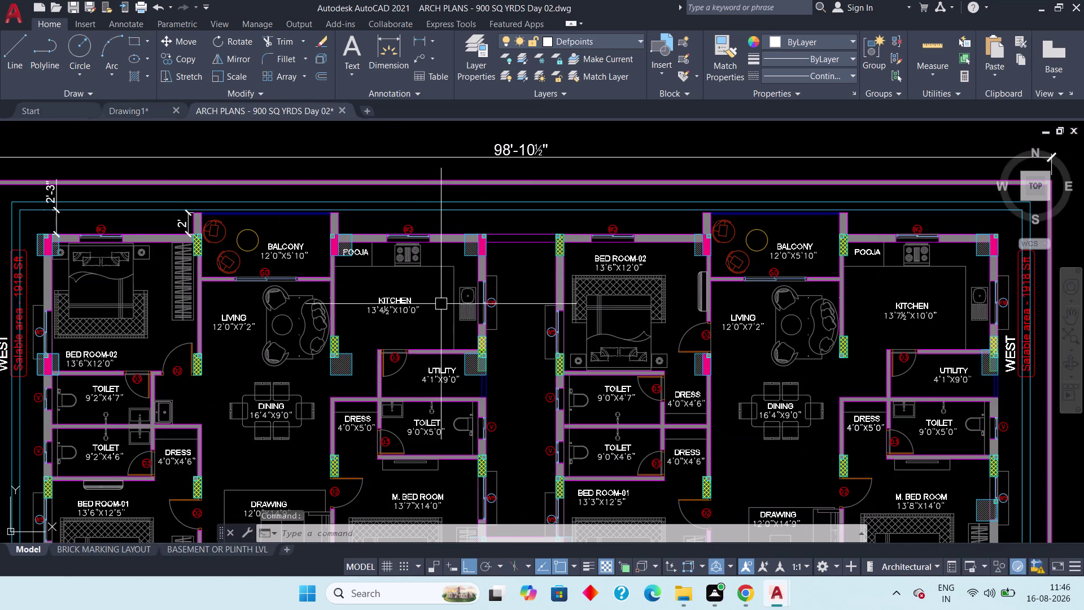
middle_drag(276, 271, 467, 316)
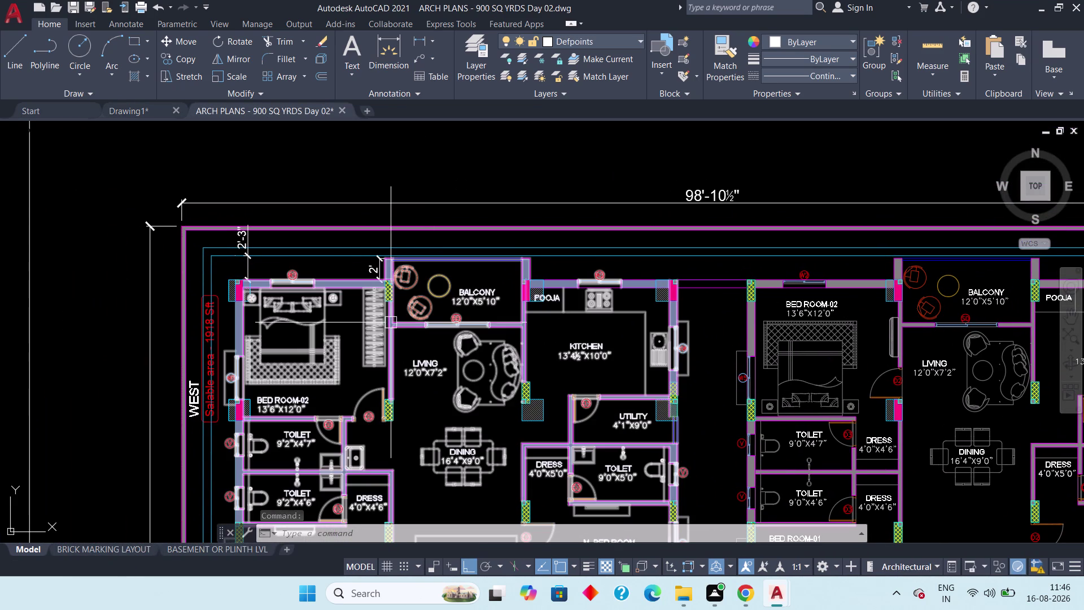
scroll(up, 3)
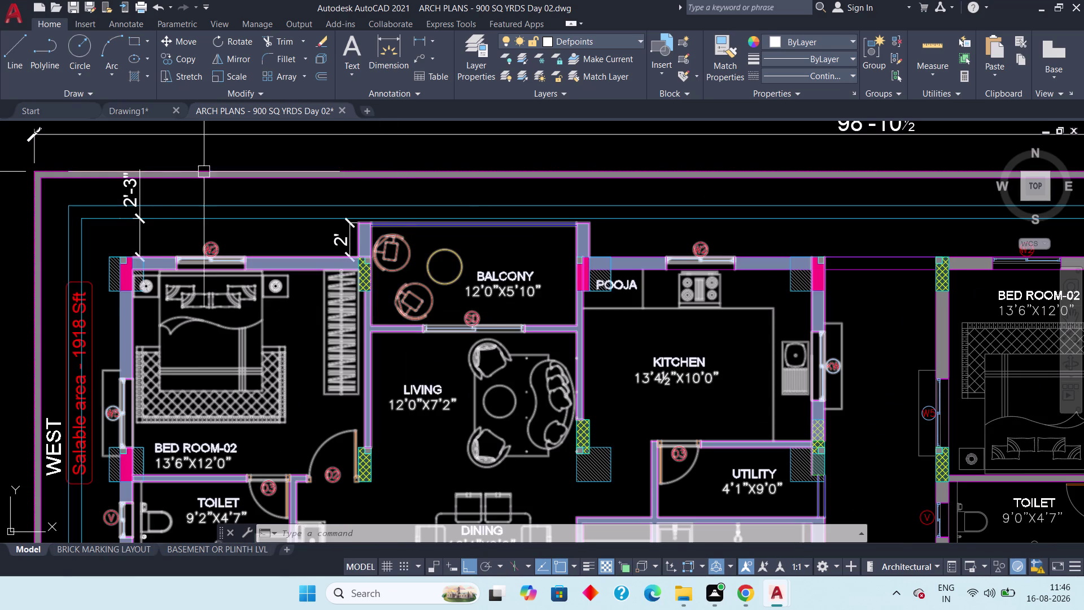
click(134, 108)
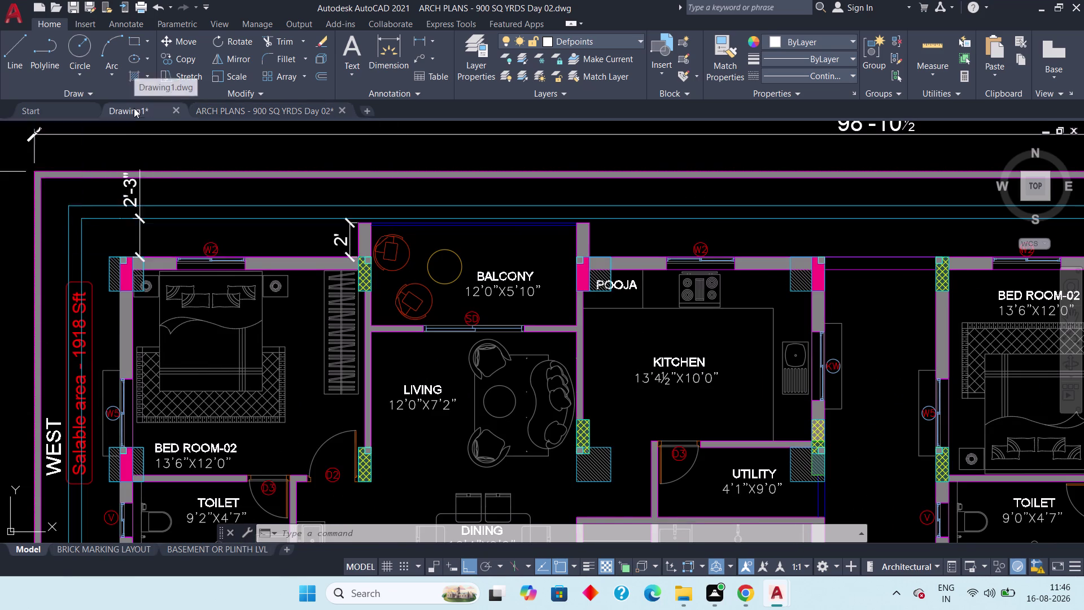
middle_drag(399, 269, 332, 290)
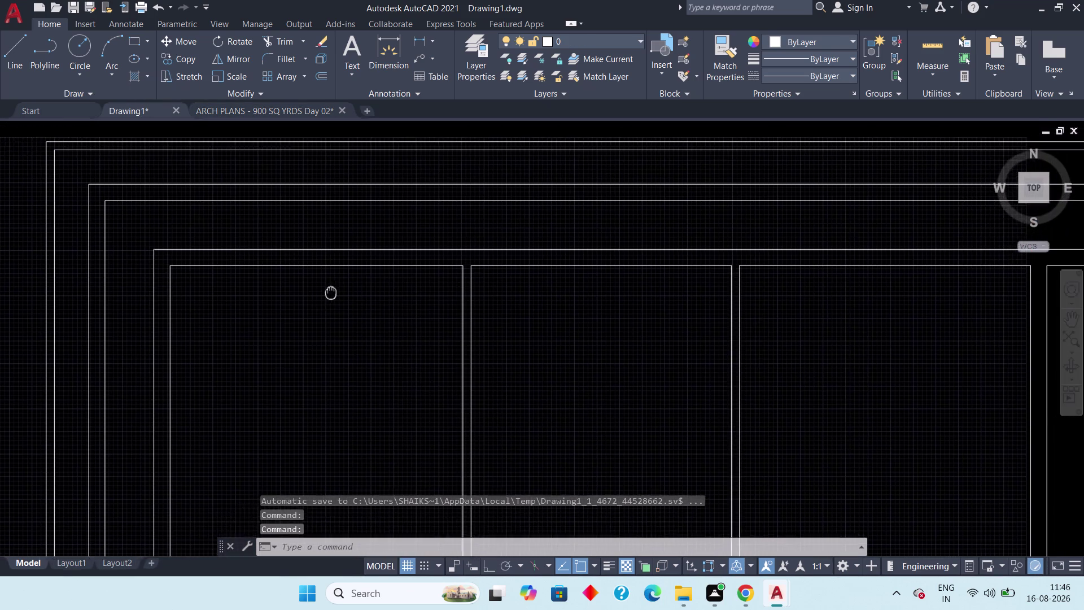
middle_drag(332, 290, 286, 318)
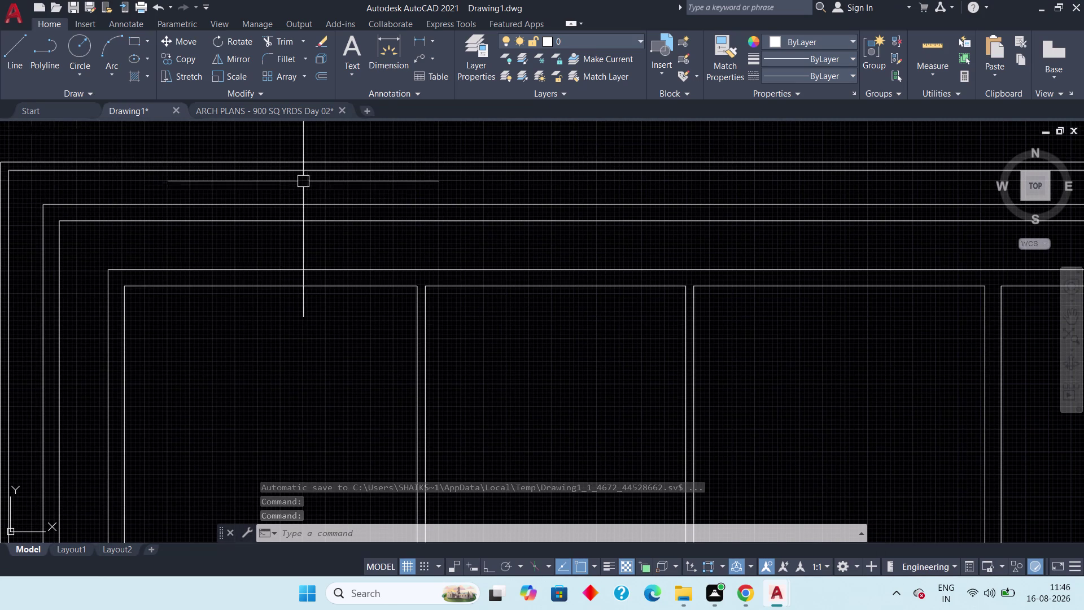
Inspect the Day 02 balcony corner alongside the pooja and kitchen walls.
click(254, 112)
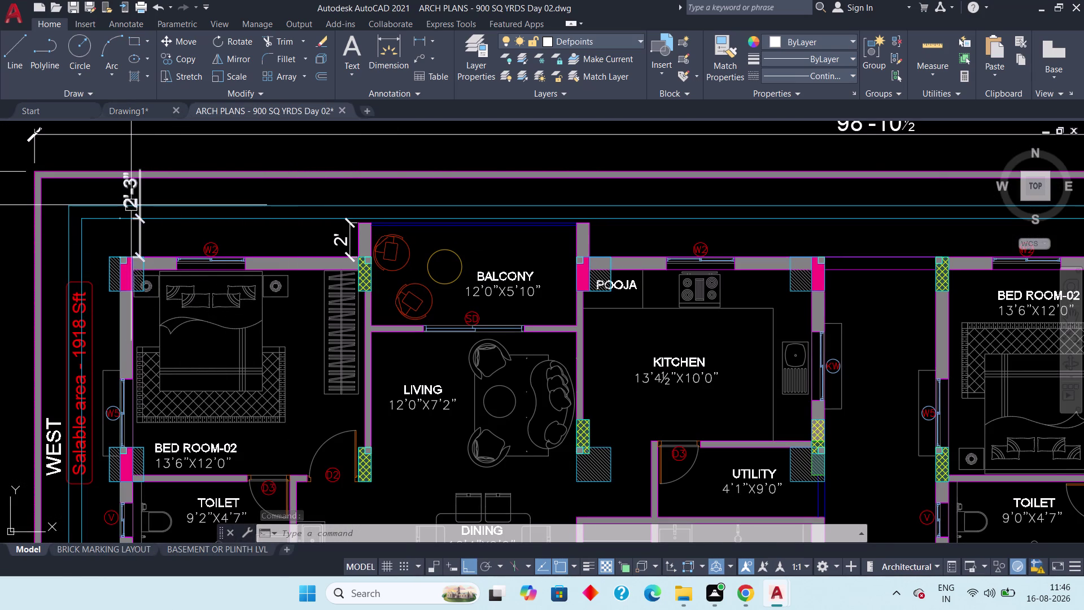
scroll(up, 3)
middle_drag(394, 286, 408, 325)
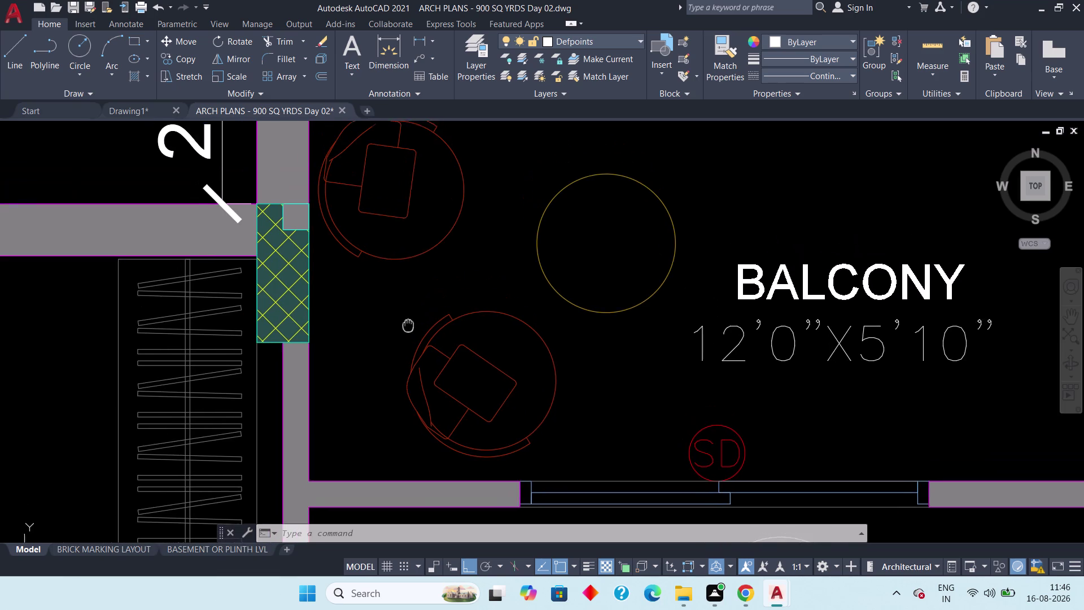
middle_drag(408, 325, 416, 359)
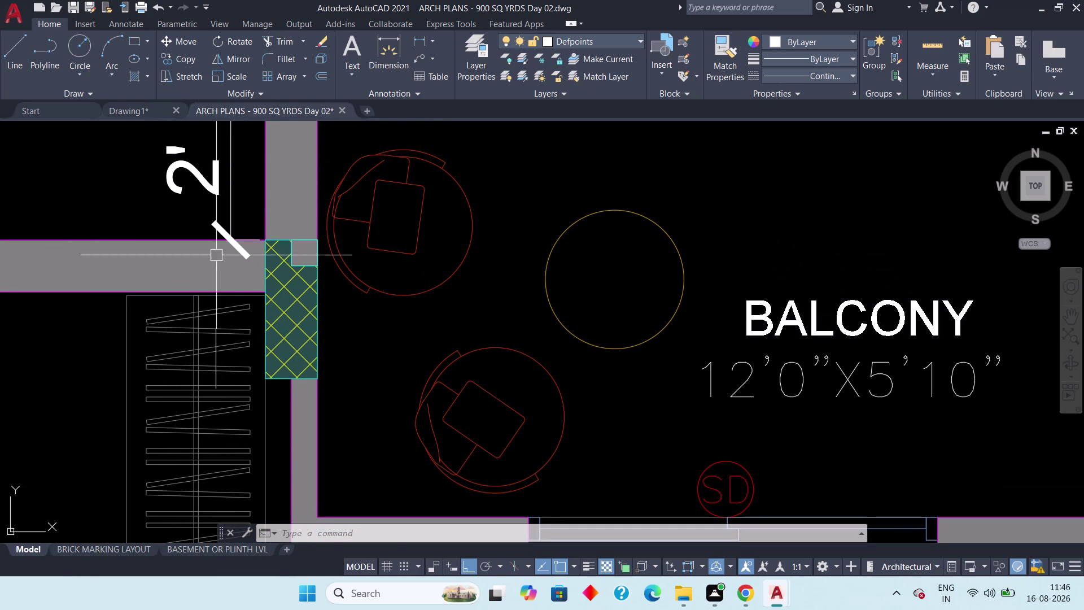
scroll(down, 3)
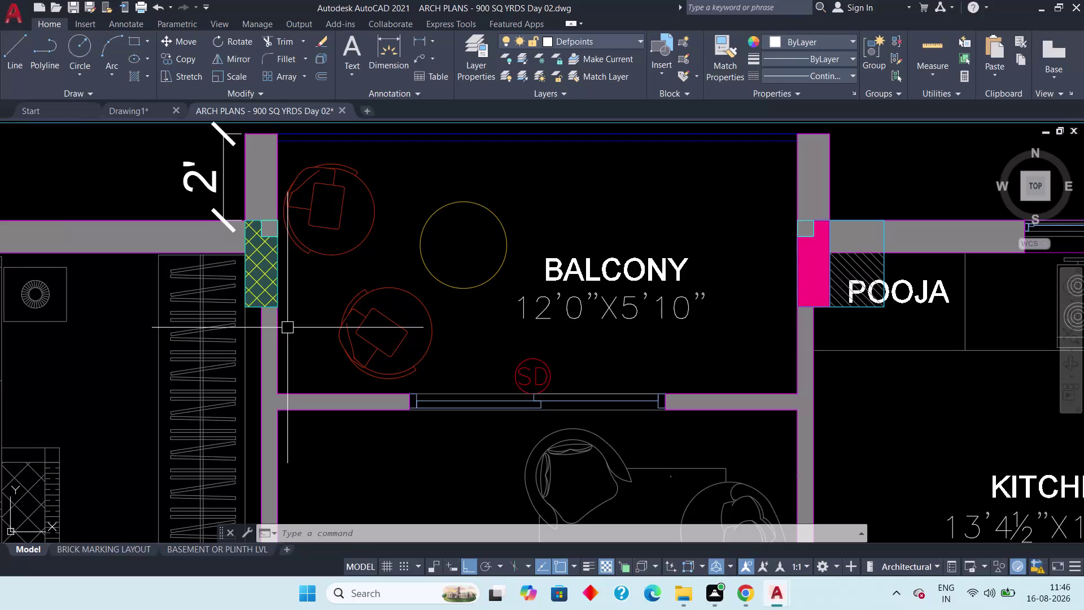
scroll(down, 3)
middle_drag(299, 254, 301, 329)
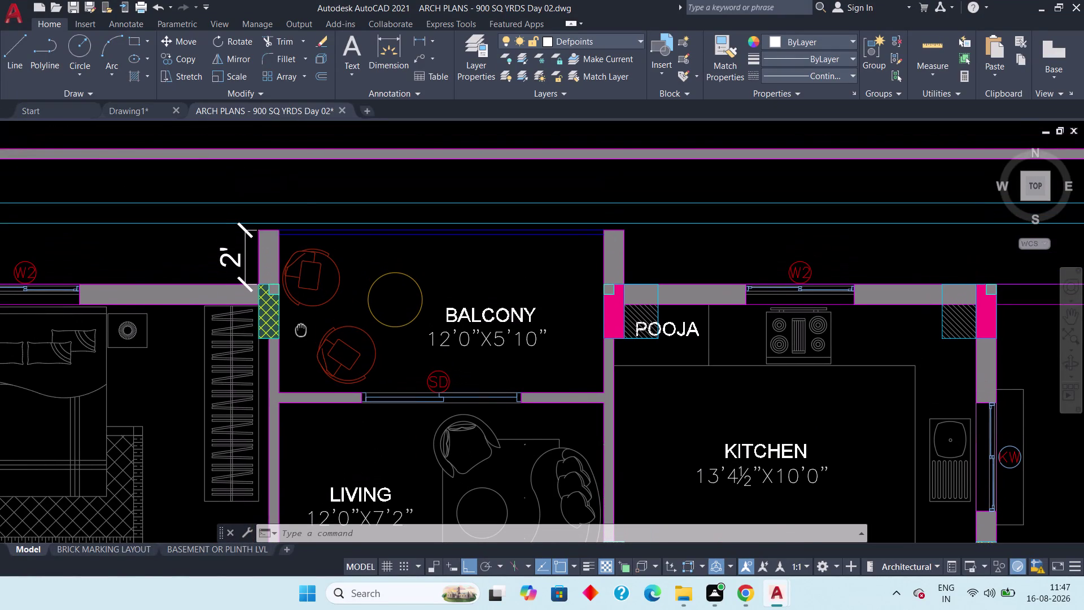
middle_drag(301, 329, 302, 329)
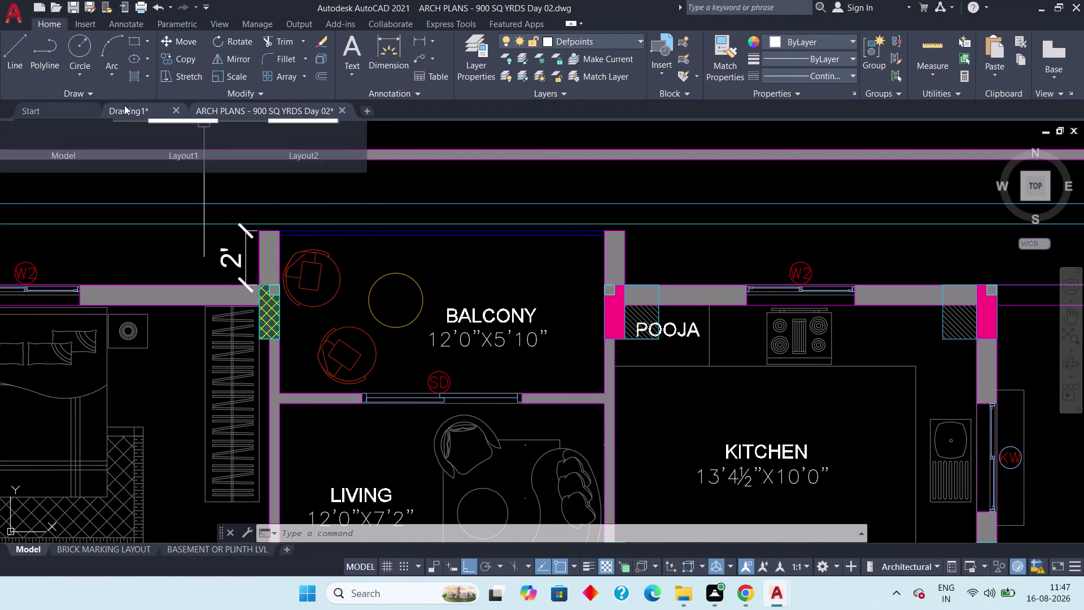
Switch between the two file tabs, ending on Drawing1.
click(124, 105)
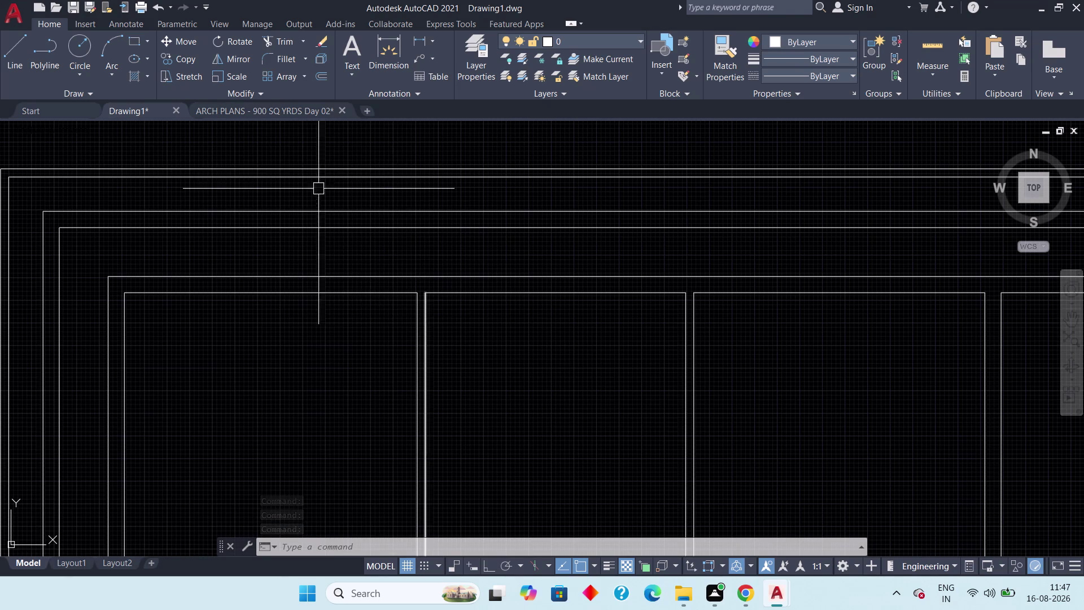
click(241, 106)
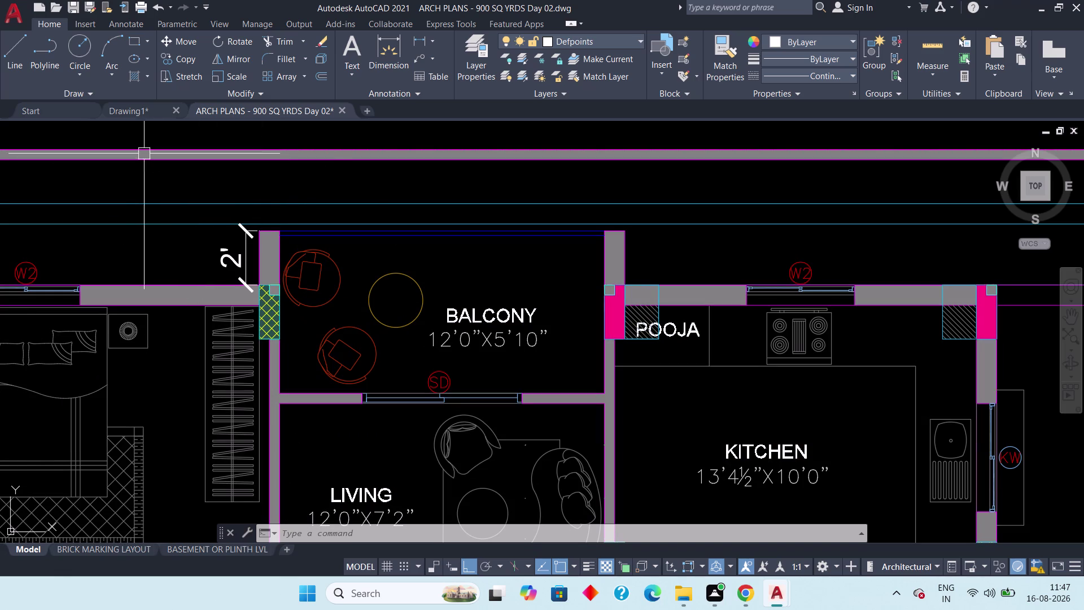
click(132, 116)
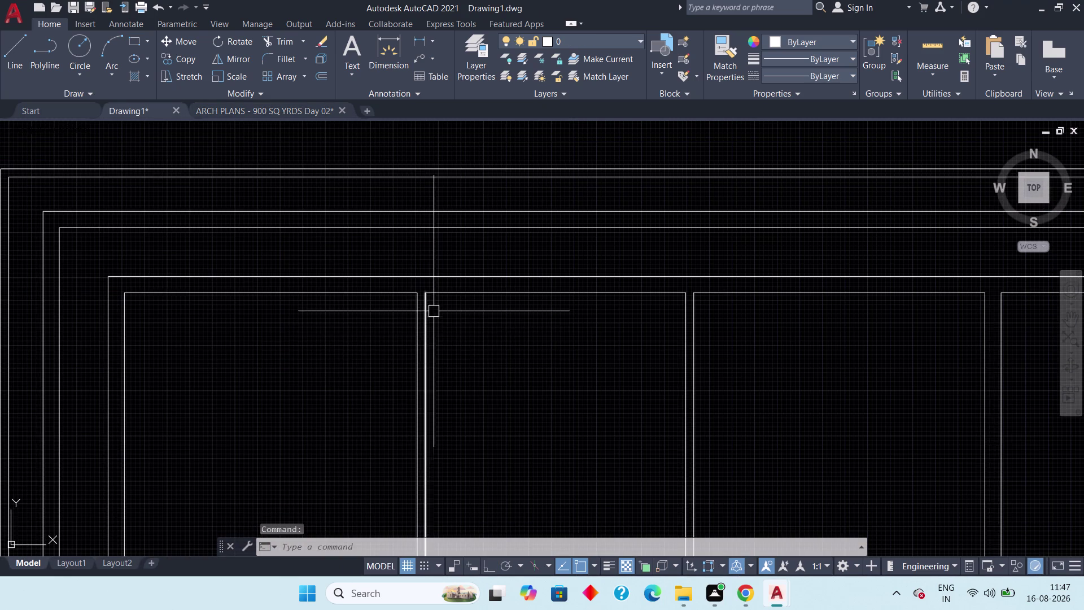
Select the room's vertical wall line and cancel its endpoint grip stretch.
scroll(up, 3)
click(420, 310)
click(412, 266)
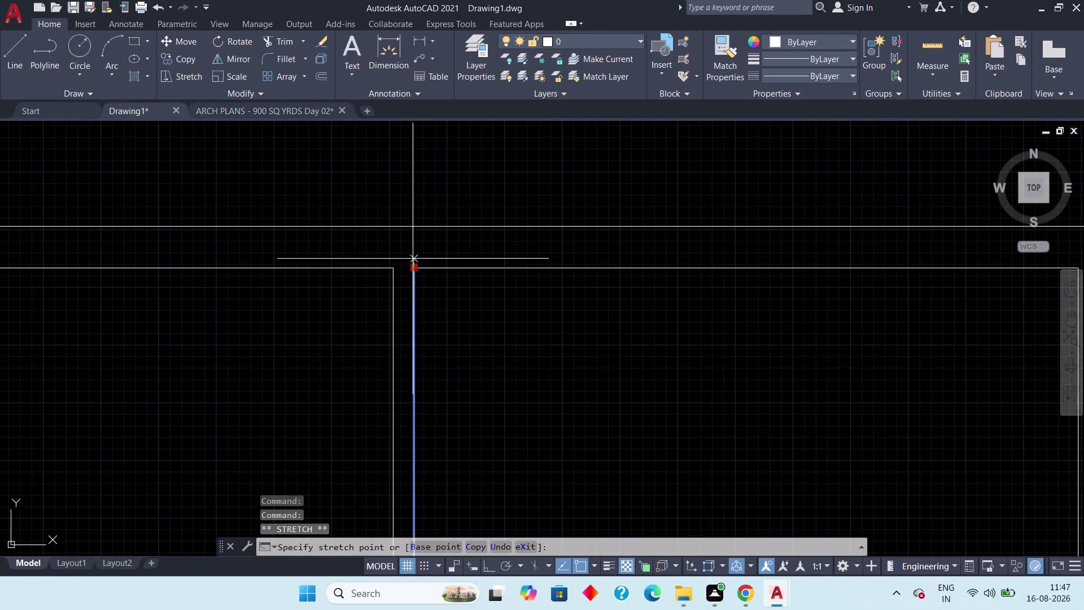
click(411, 229)
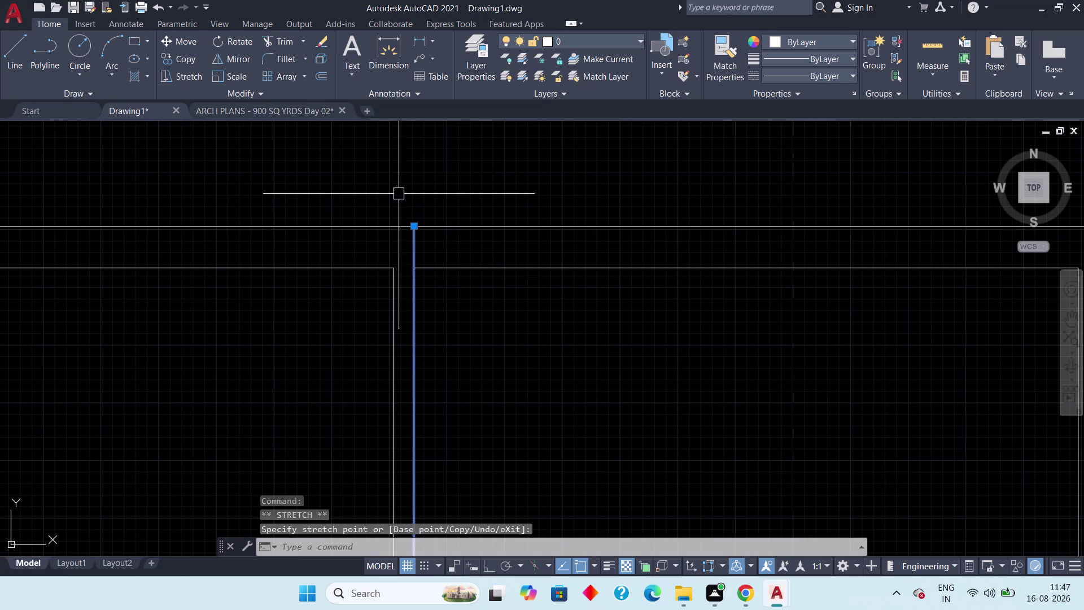
middle_drag(404, 194, 410, 227)
key(Escape)
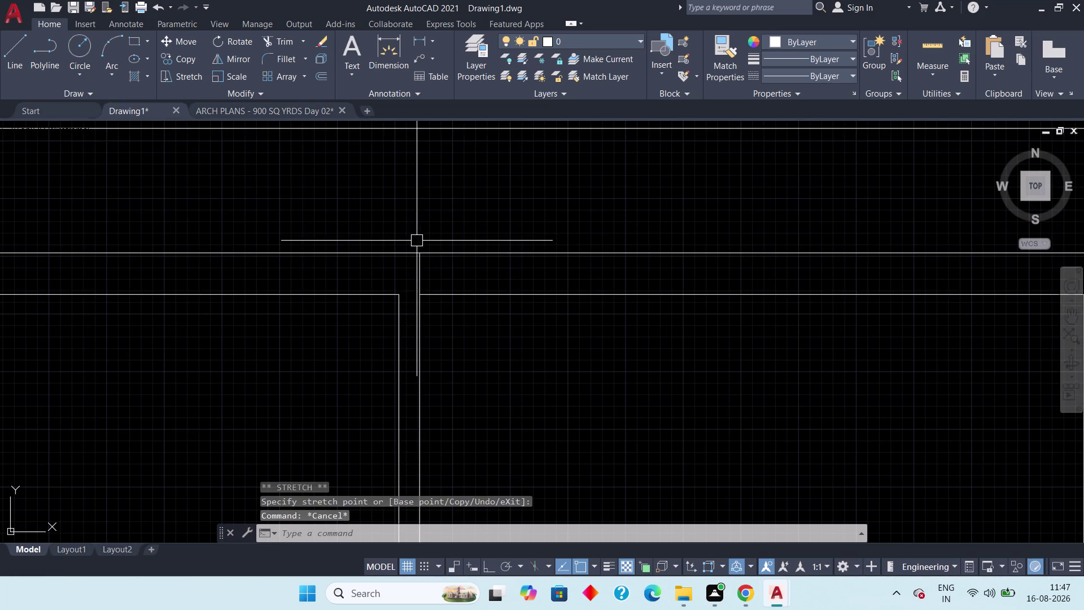
Draw a 2' line from the wall's top end, then turn Ortho on.
click(10, 62)
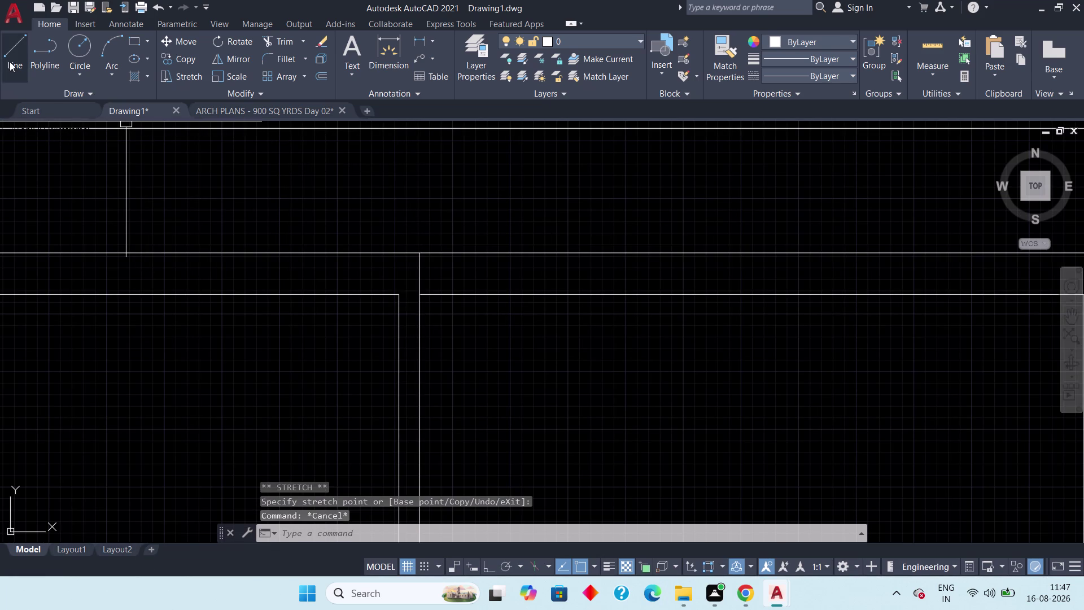
click(419, 250)
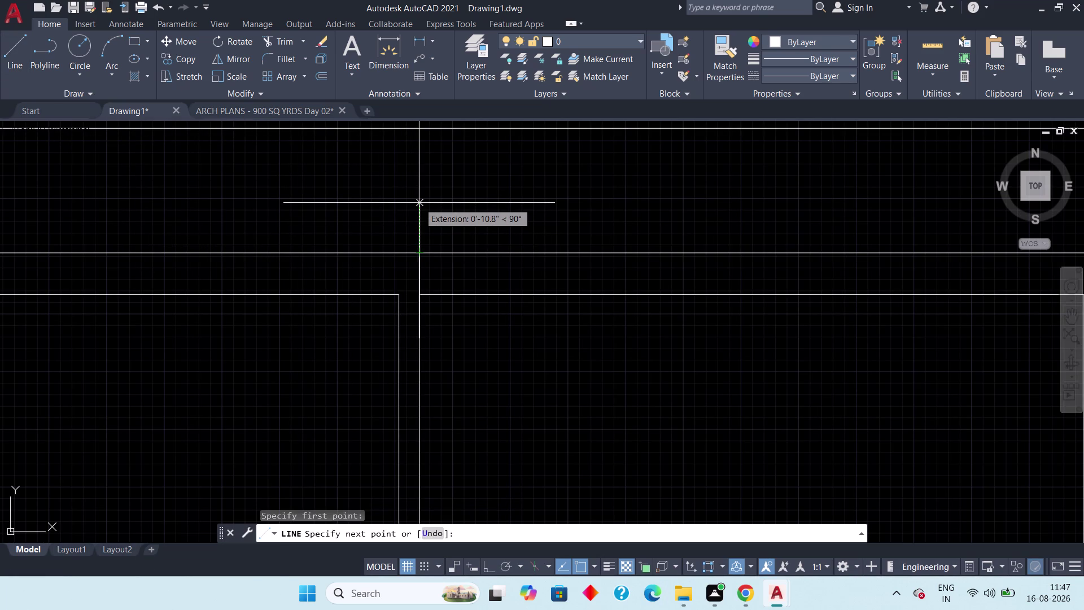
text(2')
key(Return)
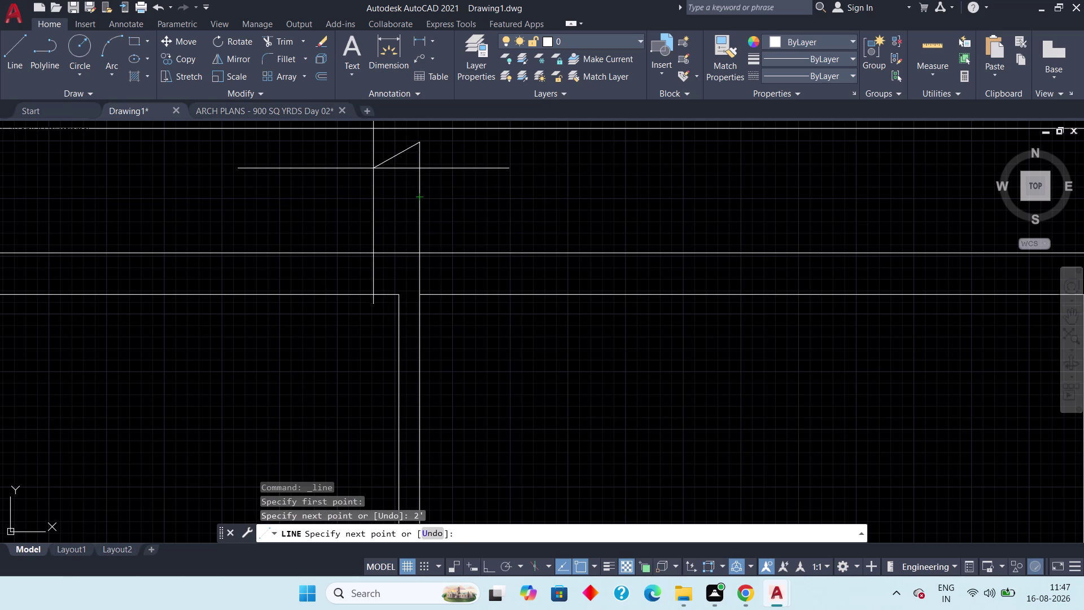
middle_click(365, 150)
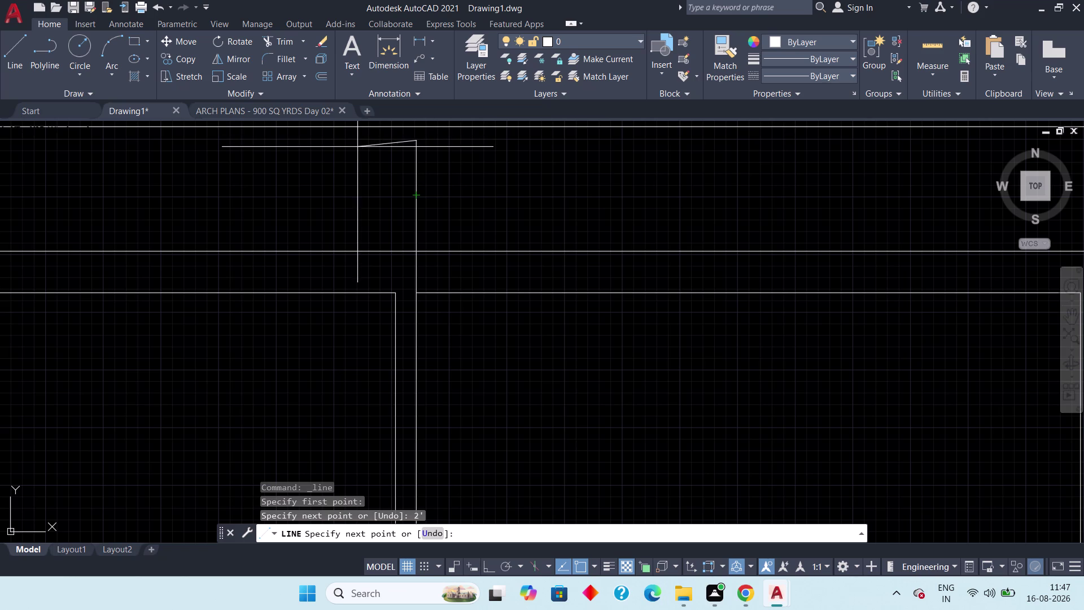
key(F8)
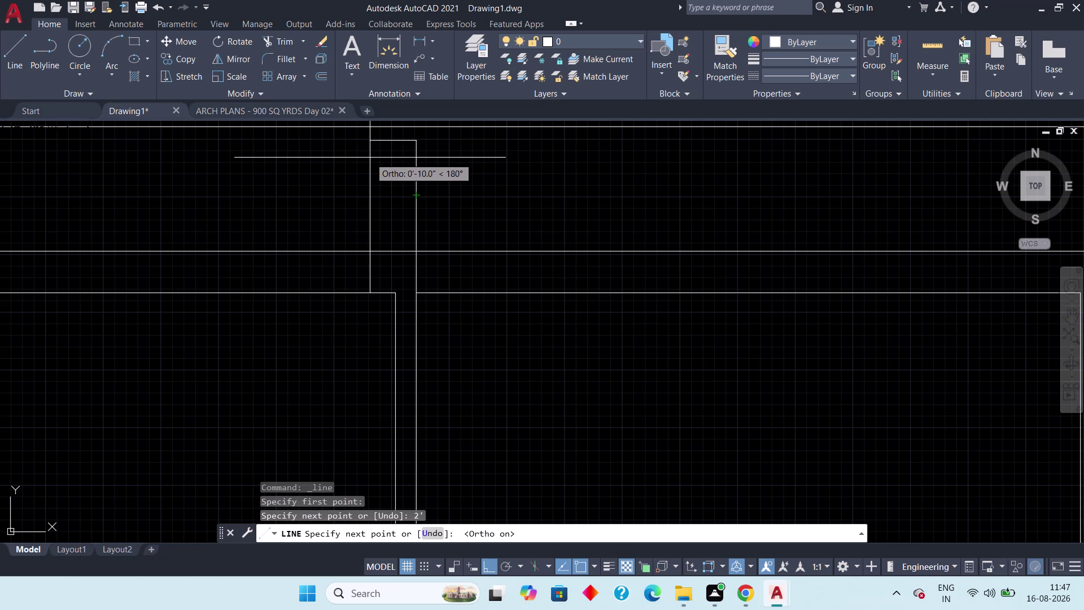